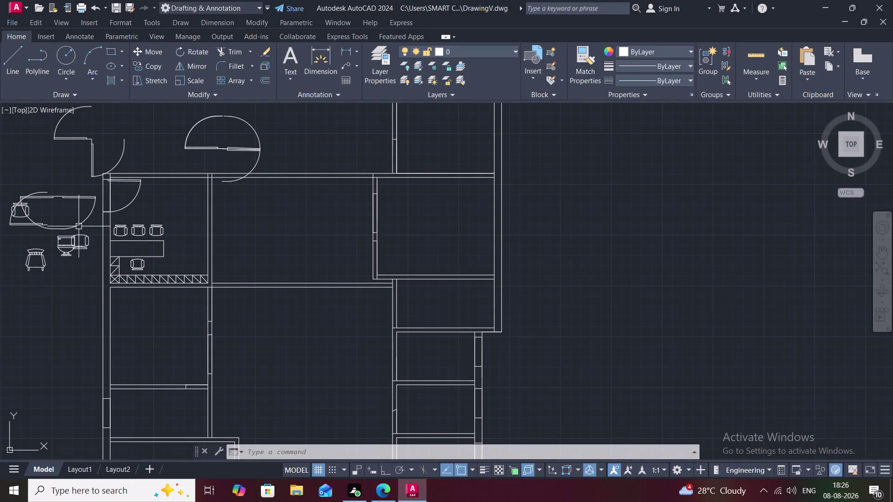
Copy the door swing to the opening below the counter and to a spot left of the plan.
text(CO)
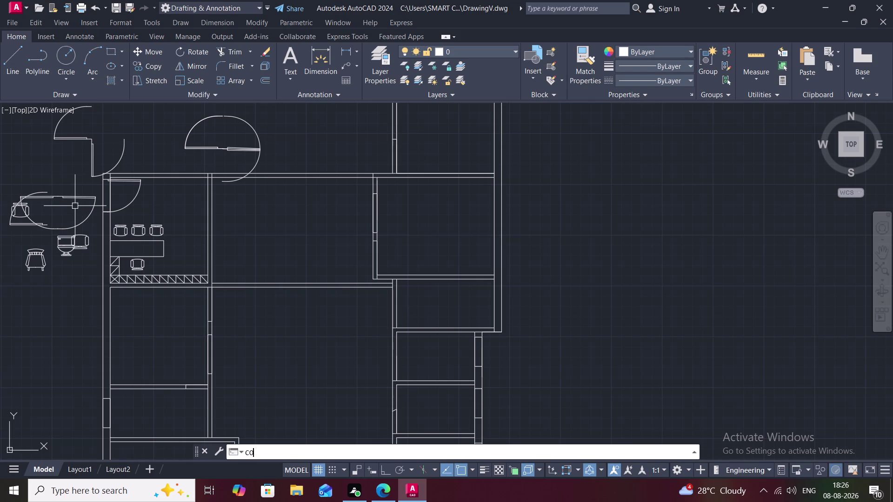
key(space)
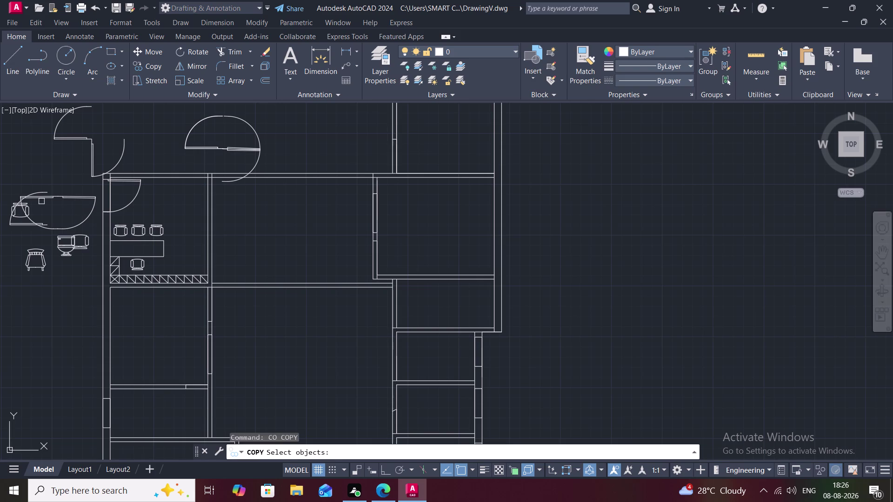
click(47, 198)
right_click(47, 198)
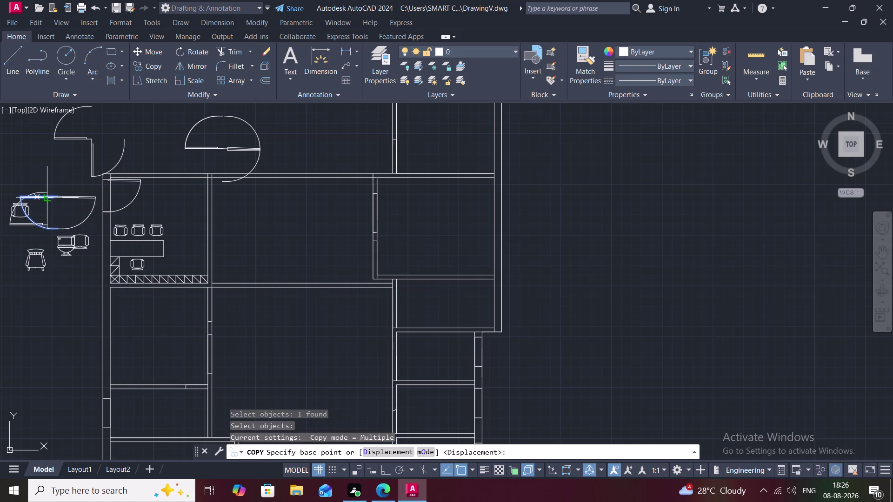
scroll(up, 3)
scroll(up, 3)
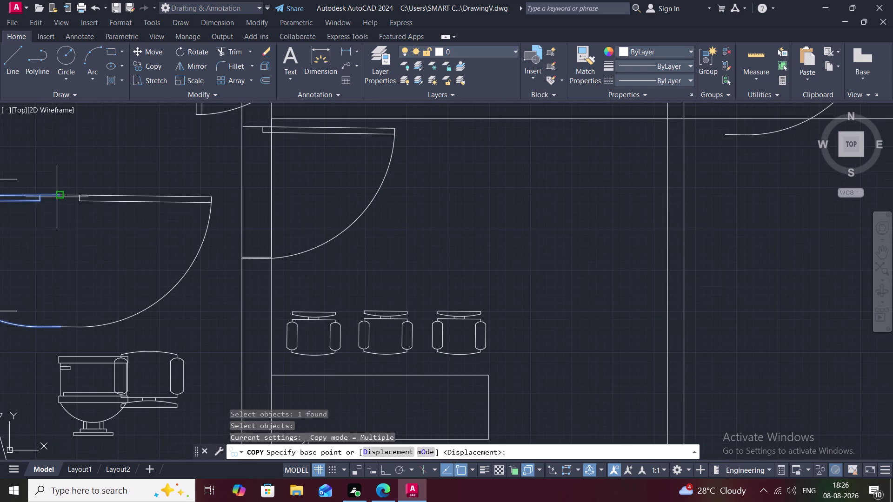
click(57, 196)
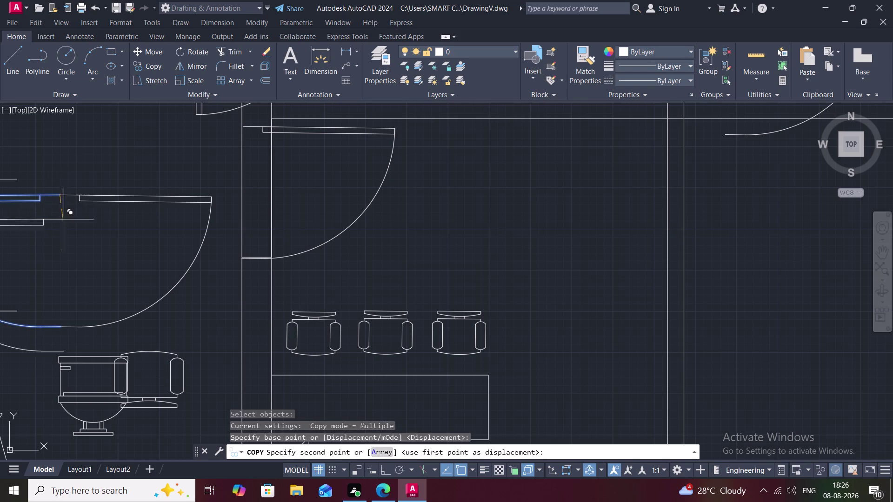
scroll(down, 3)
middle_drag(376, 342, 368, 342)
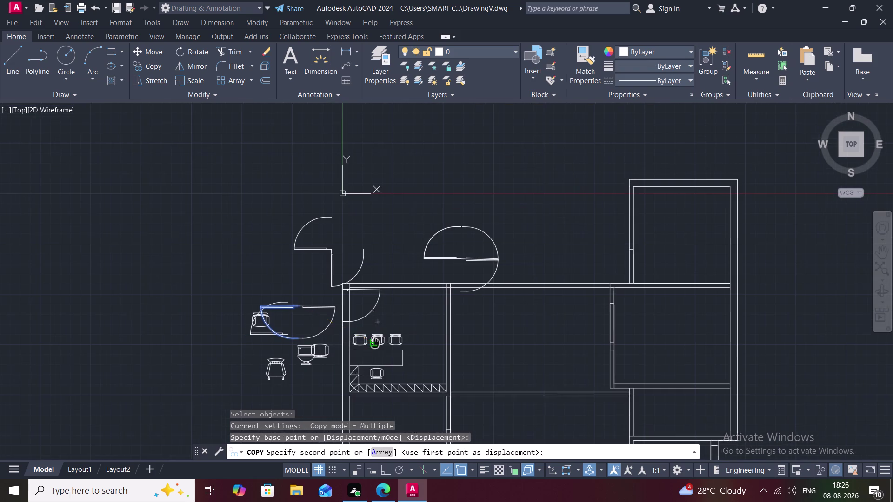
middle_drag(368, 342, 272, 230)
scroll(down, 3)
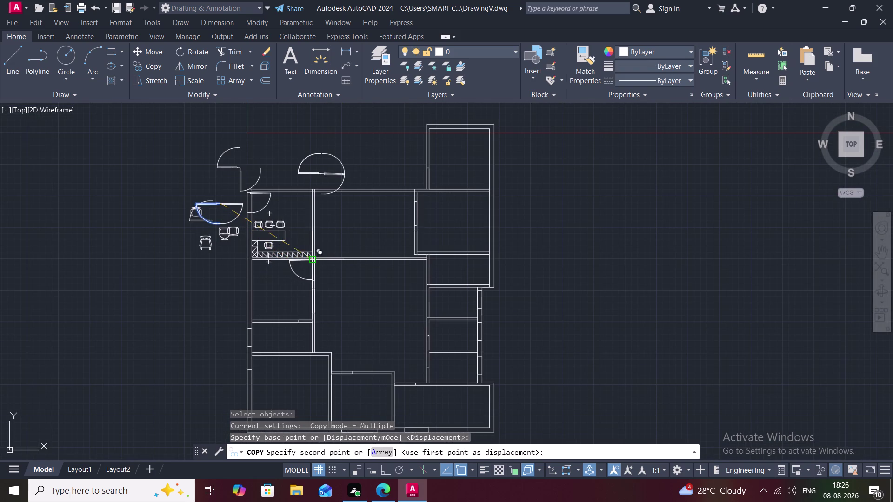
scroll(up, 3)
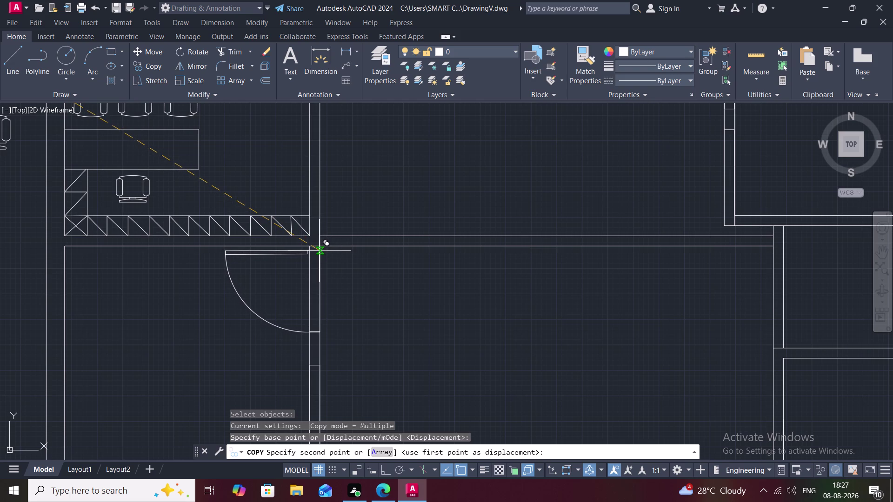
click(319, 251)
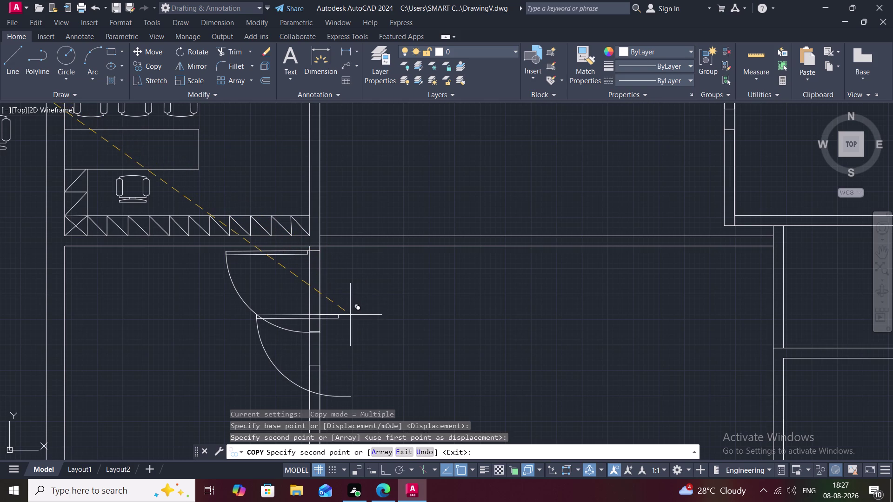
scroll(down, 3)
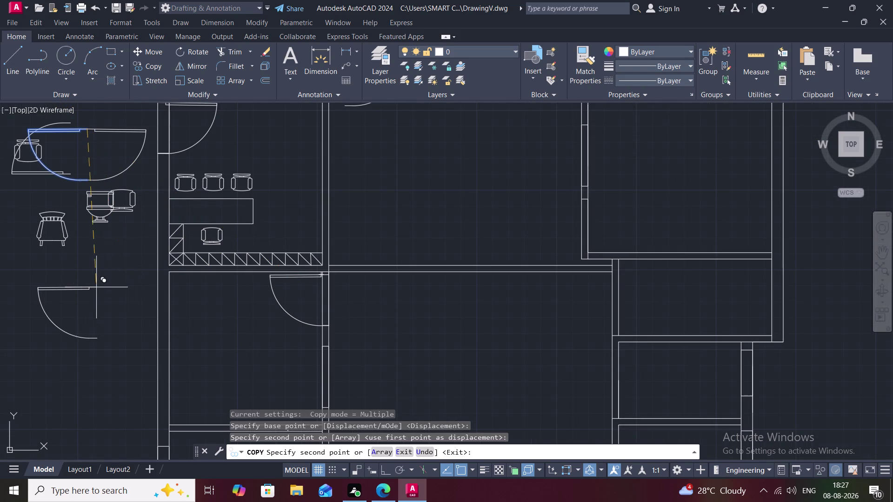
click(92, 288)
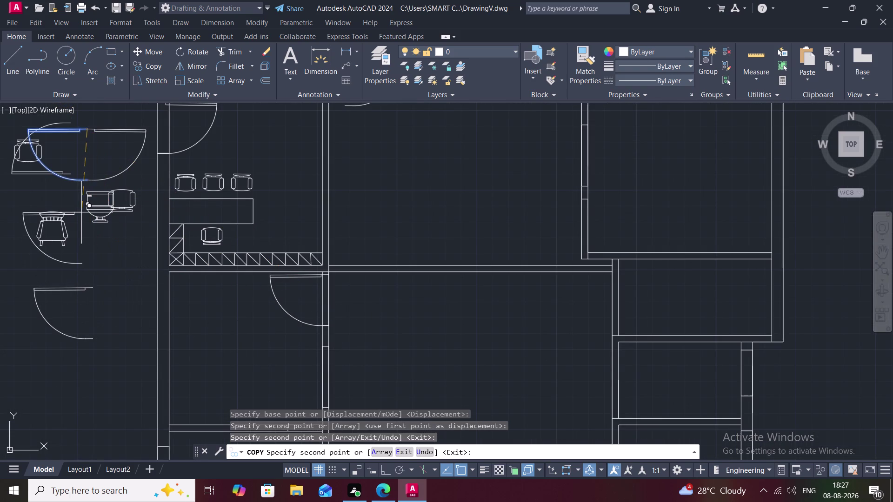
key(Escape)
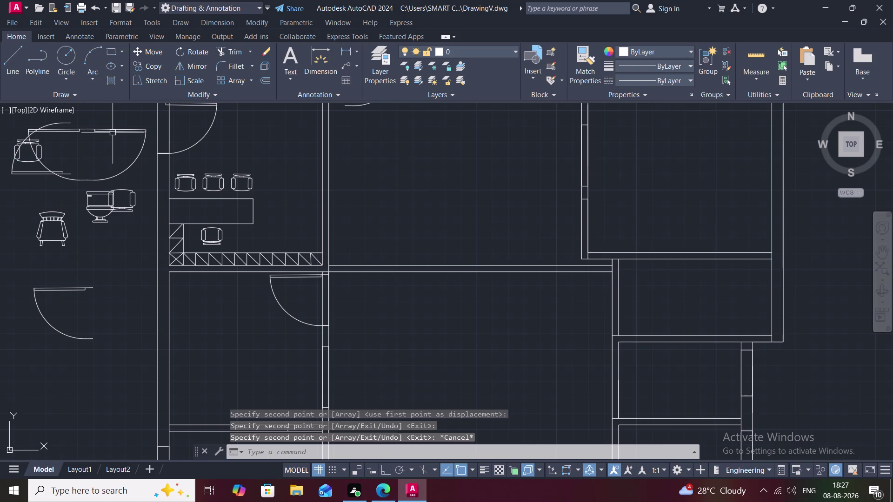
Copy the door swing again, from its corner, into the lower room's wall opening.
key(c)
key(o)
key(space)
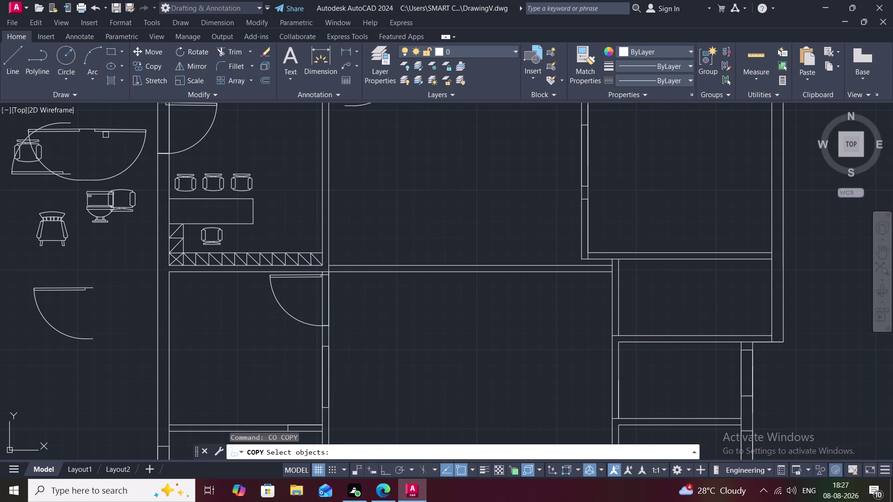
click(109, 134)
right_click(110, 134)
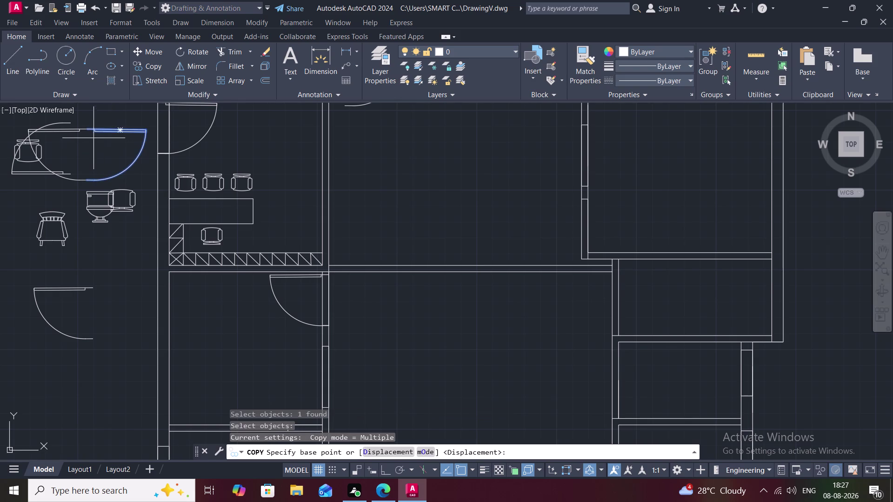
click(86, 127)
middle_drag(225, 304, 207, 281)
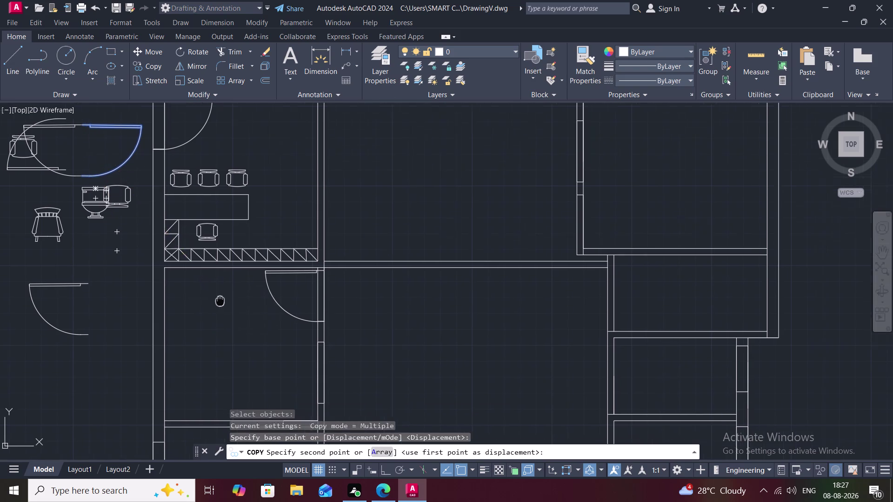
middle_drag(207, 281, 173, 147)
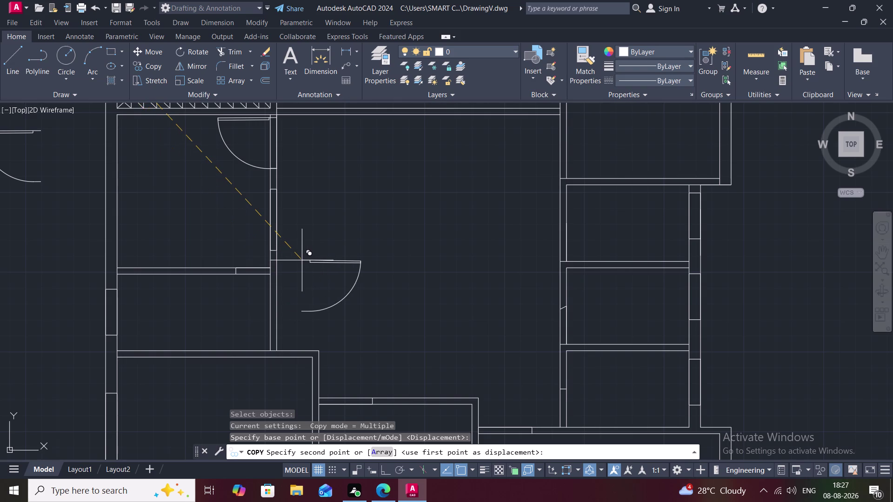
click(302, 260)
key(Escape)
key(r)
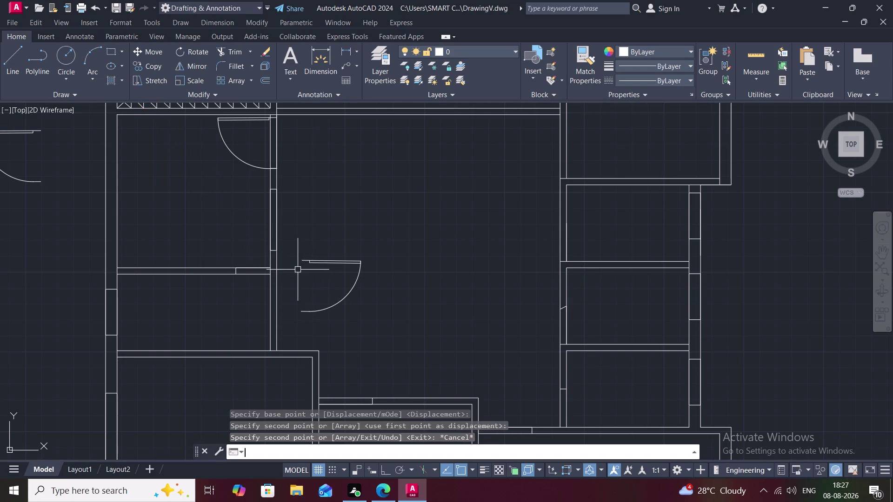
text(O)
key(space)
Rotate the newly placed door swing 90° about its corner.
click(308, 261)
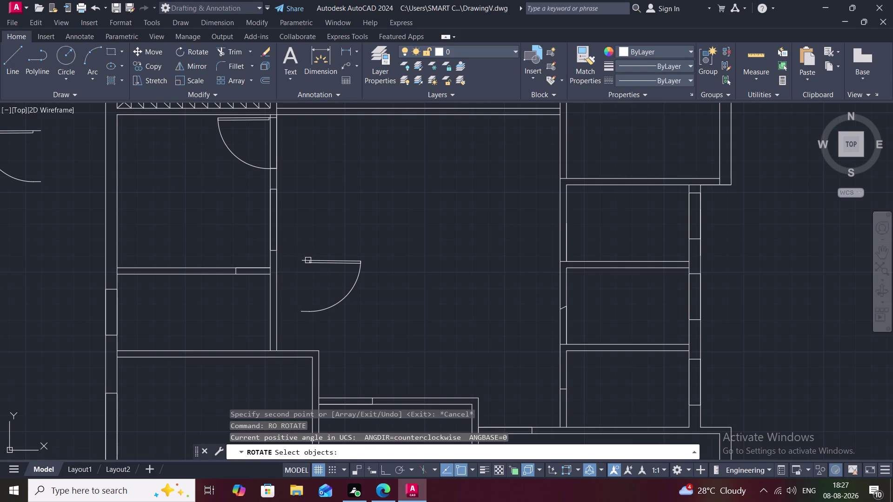
right_click(308, 261)
click(300, 258)
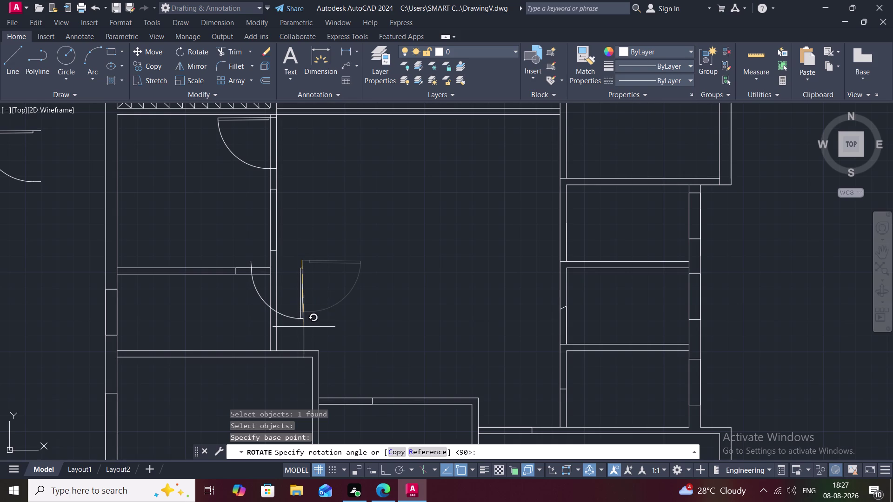
click(306, 359)
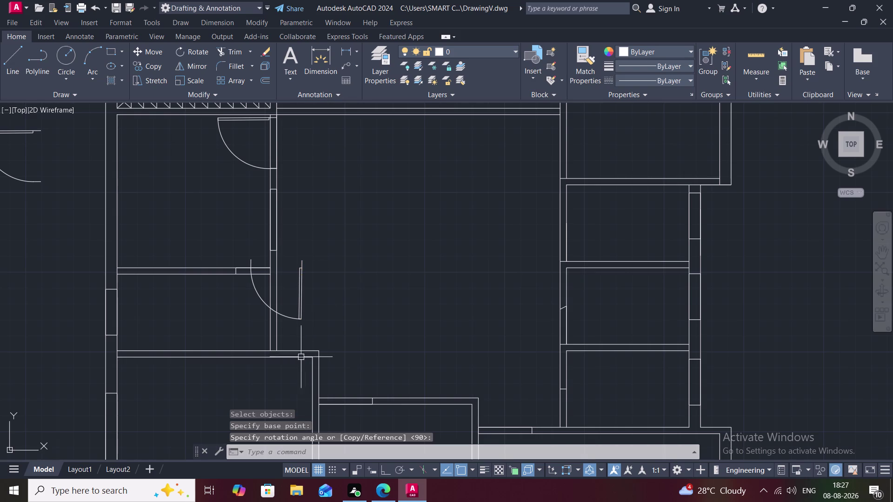
Copy the rotated door to the wall's other side and delete the original rotated door.
text(C)
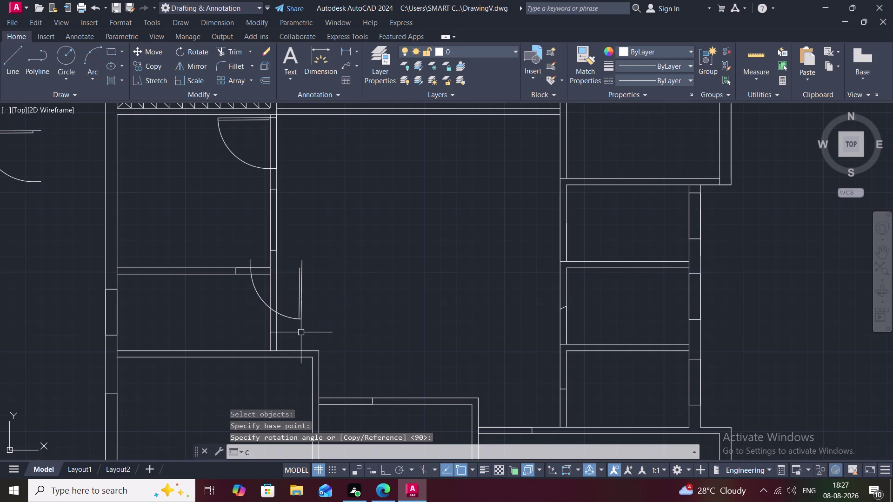
text(O)
key(space)
click(301, 316)
right_click(301, 317)
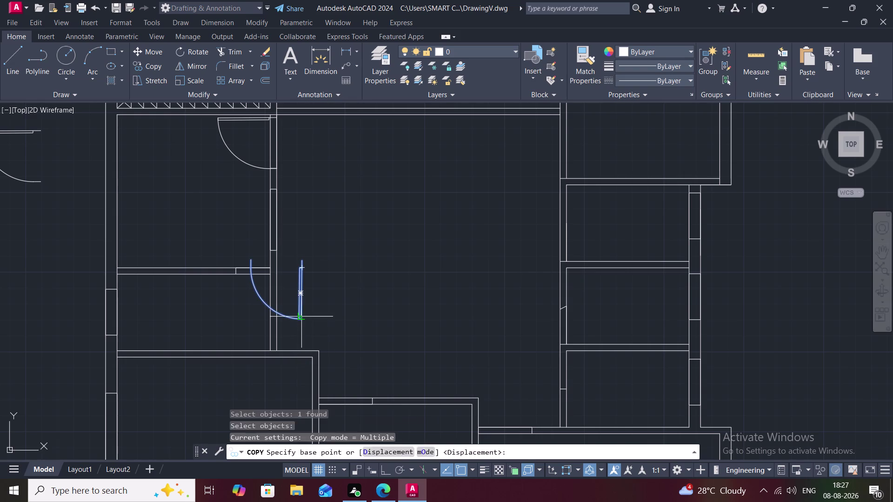
click(301, 317)
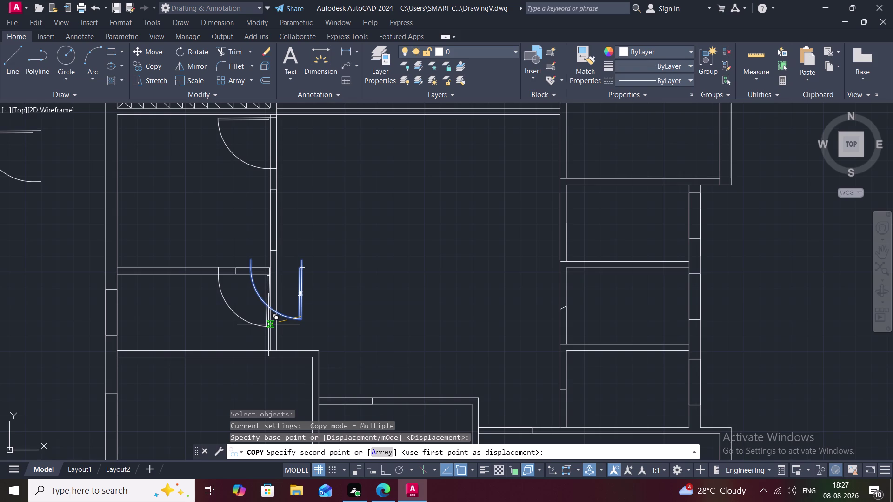
scroll(up, 3)
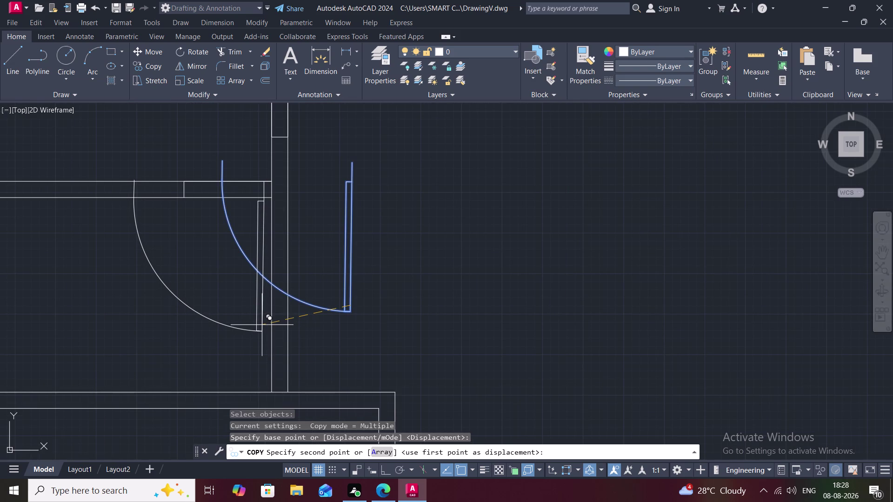
click(262, 325)
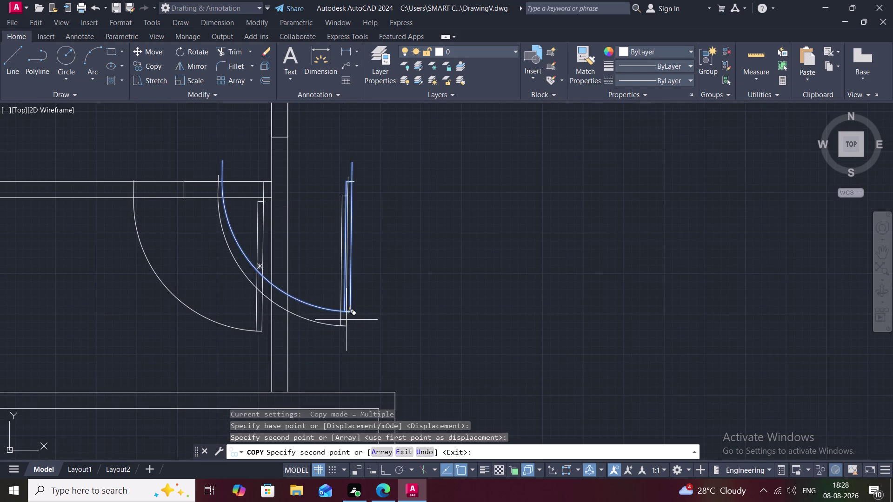
key(Escape)
click(346, 314)
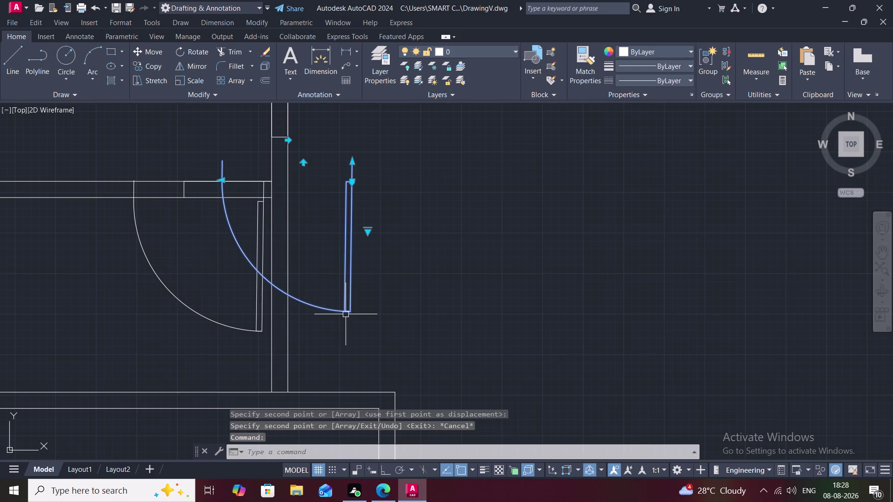
key(Delete)
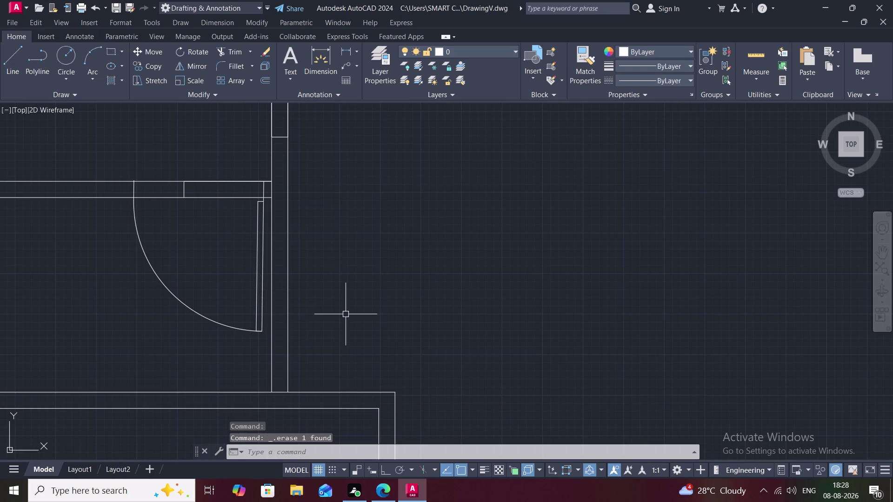
Scale the placed door swing down from its base point to fit the narrower doorway.
text(SC)
key(space)
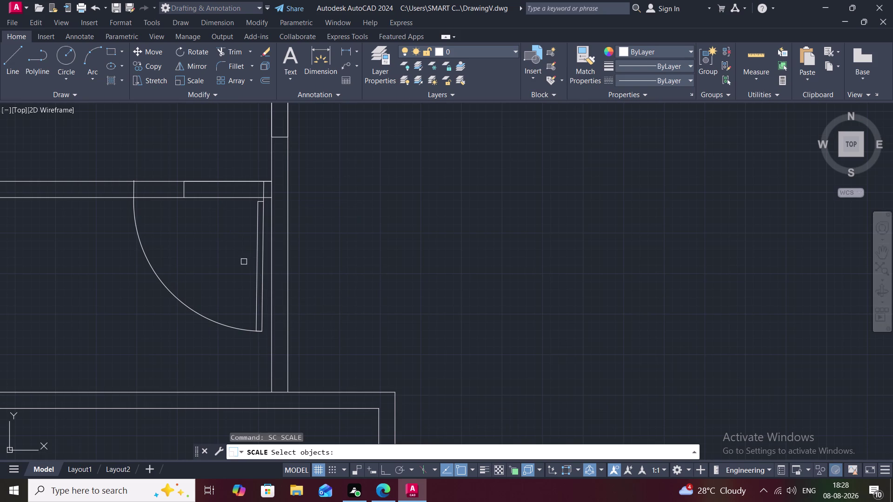
click(261, 263)
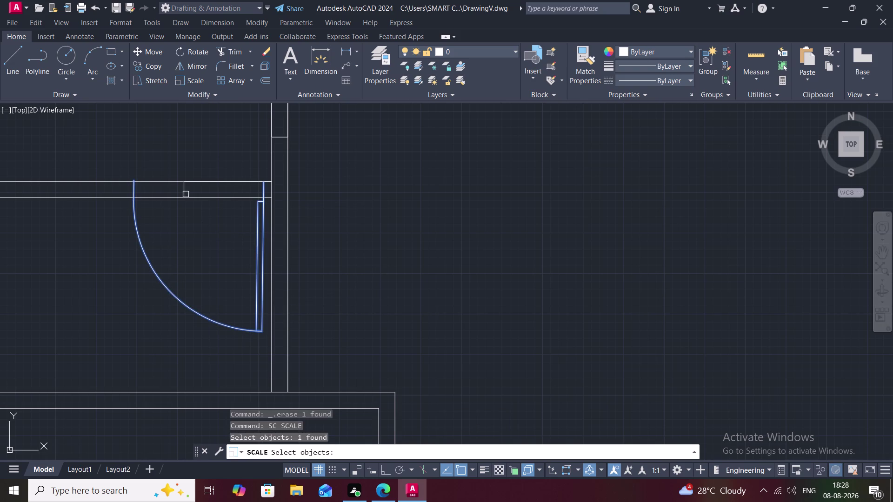
right_click(252, 183)
click(264, 183)
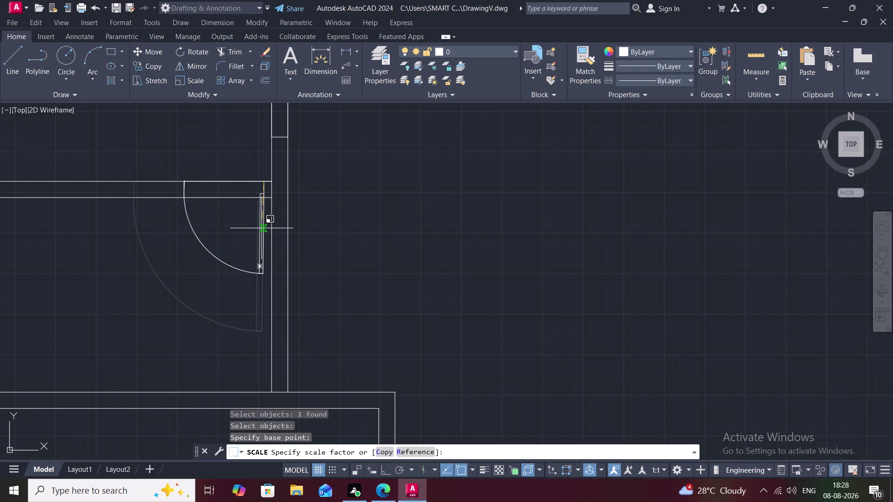
click(261, 229)
scroll(down, 3)
scroll(down, 3)
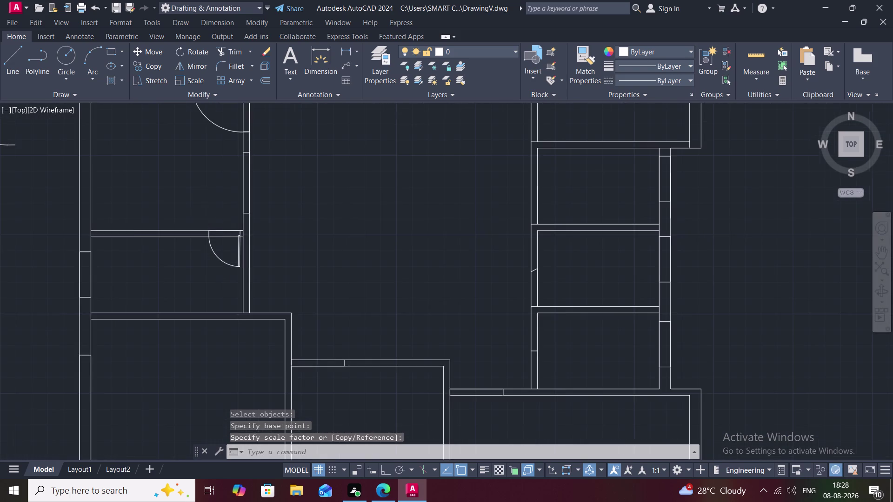
scroll(down, 3)
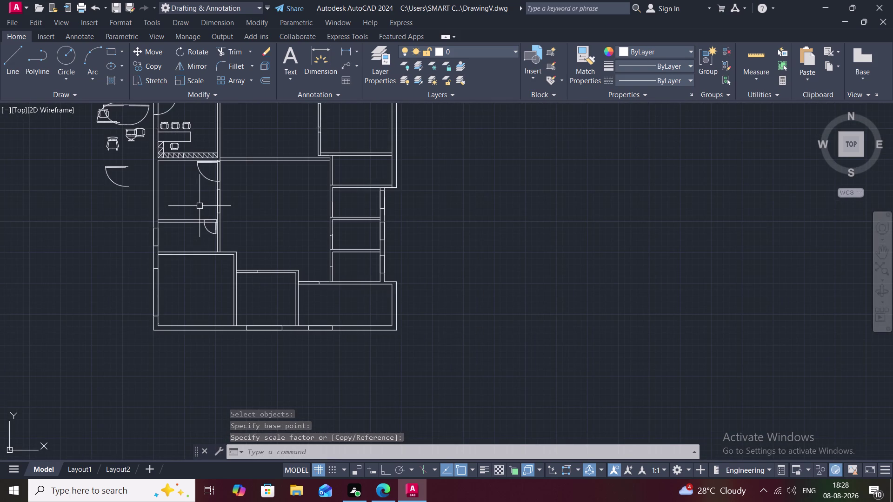
Copy the door symbol left of the plan, from its hinge, to the lower room's wall corner.
middle_drag(195, 203, 203, 208)
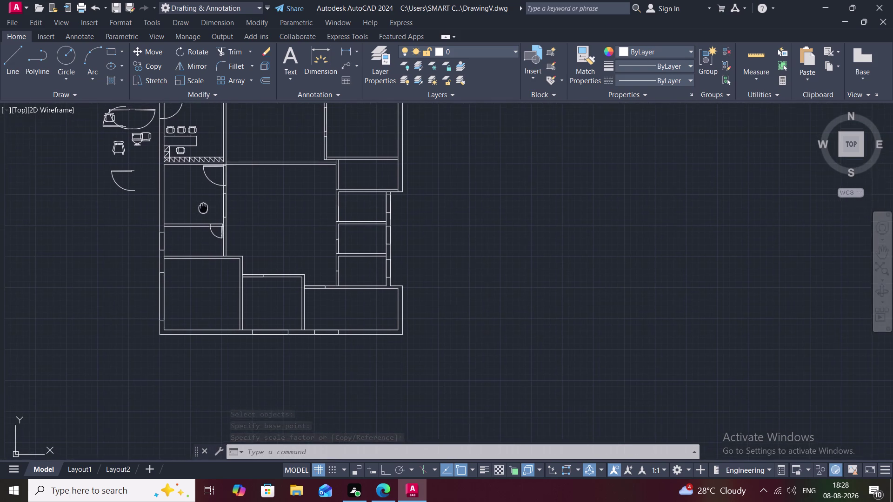
middle_drag(204, 208, 216, 229)
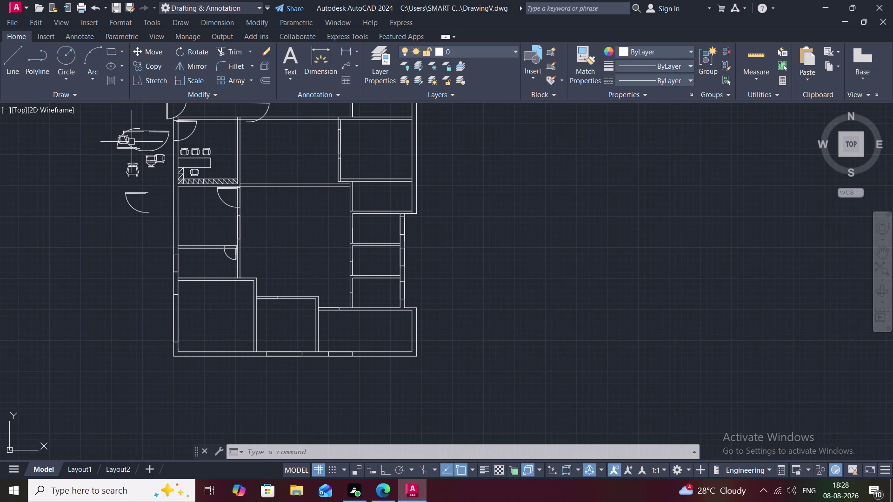
text(CO)
key(space)
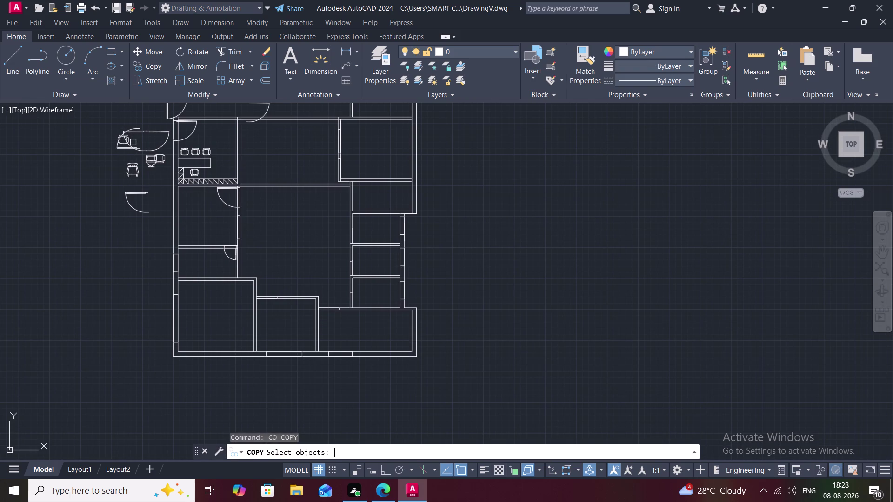
click(141, 130)
right_click(141, 130)
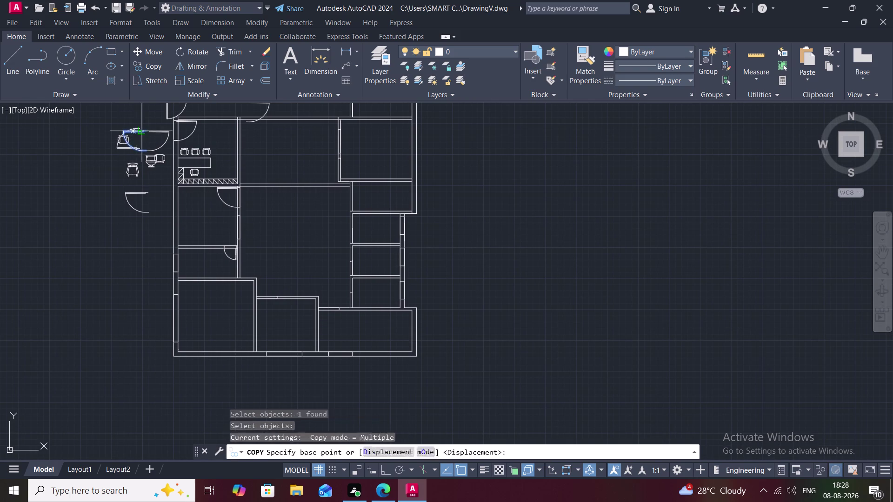
click(141, 129)
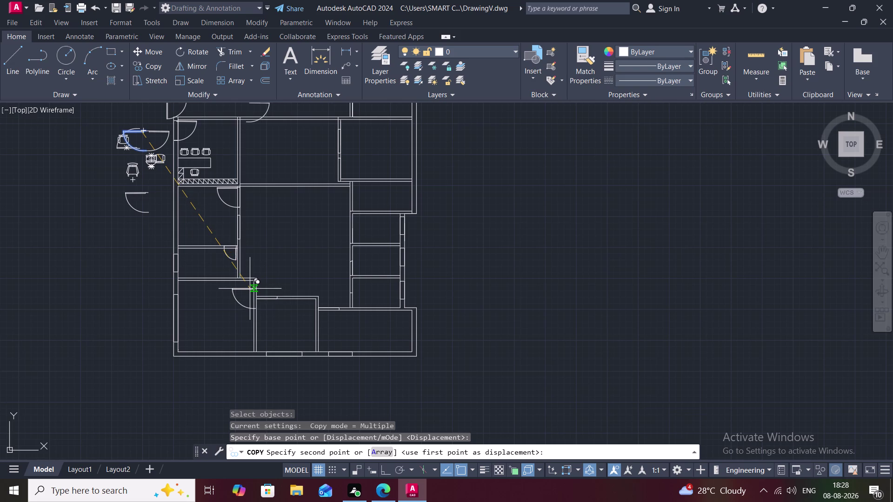
scroll(up, 3)
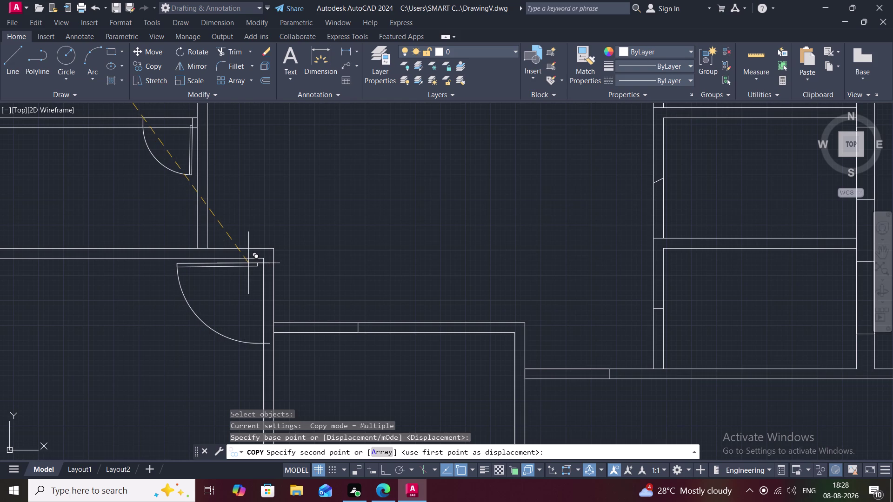
scroll(up, 3)
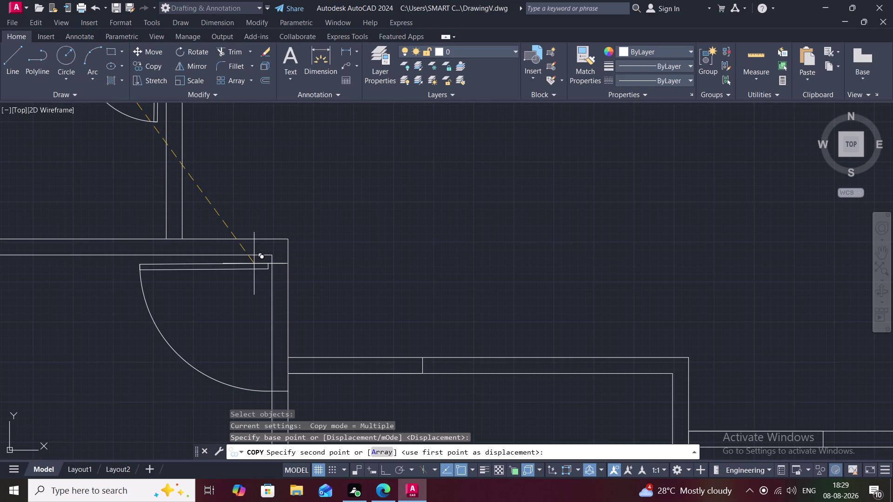
click(254, 264)
key(Escape)
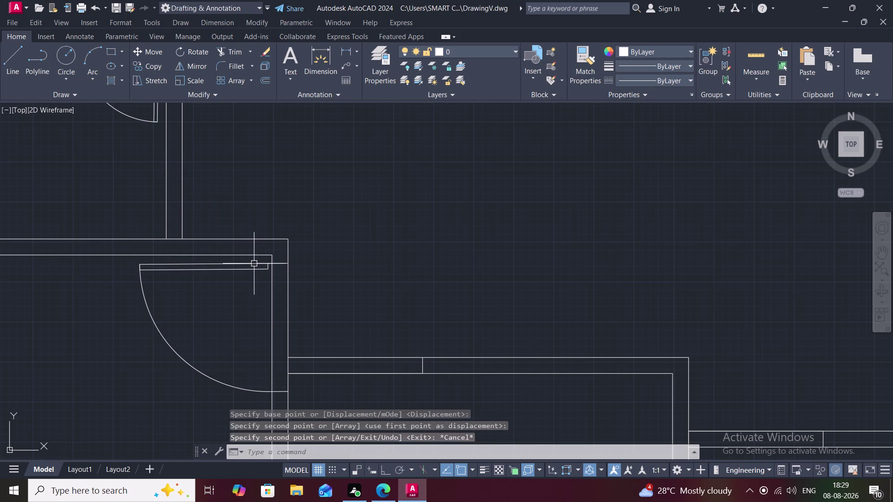
Scale the oversized copied door down from its hinge corner to fit the opening.
text(SC)
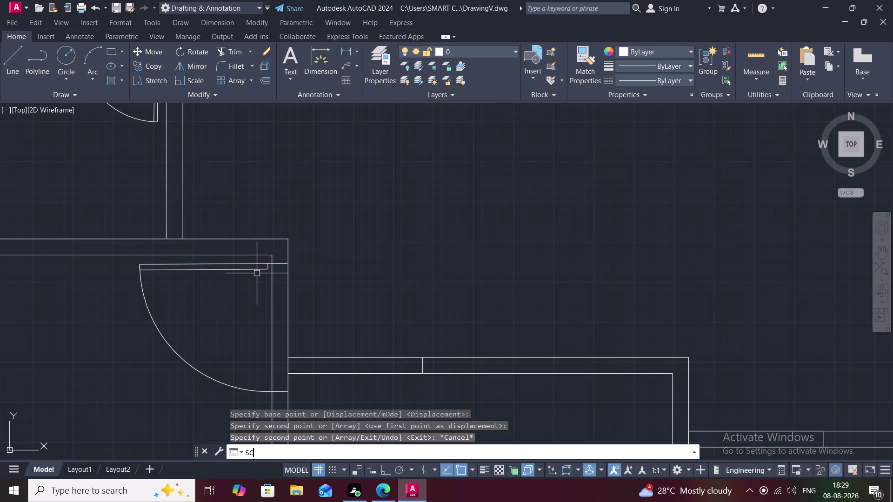
key(space)
click(257, 262)
right_click(257, 263)
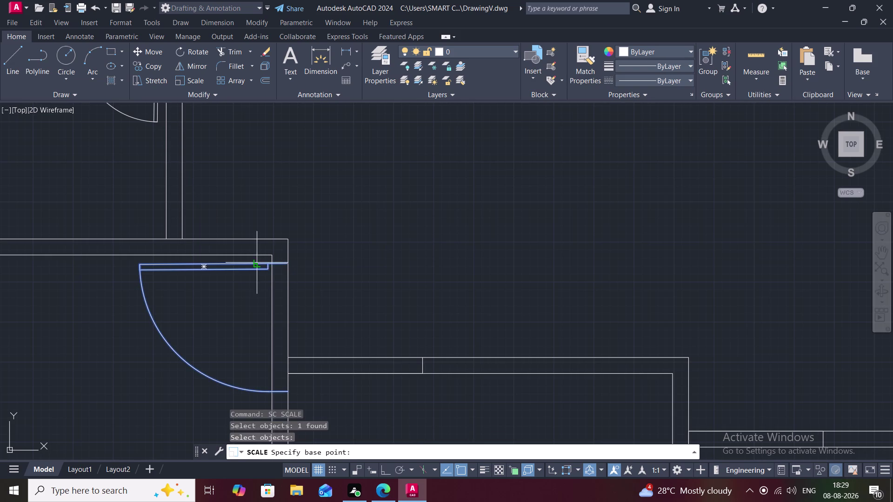
click(286, 260)
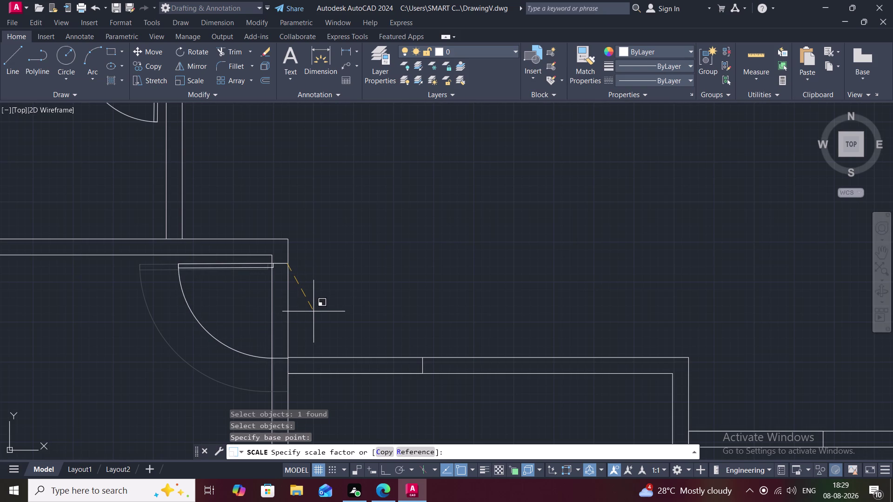
scroll(up, 3)
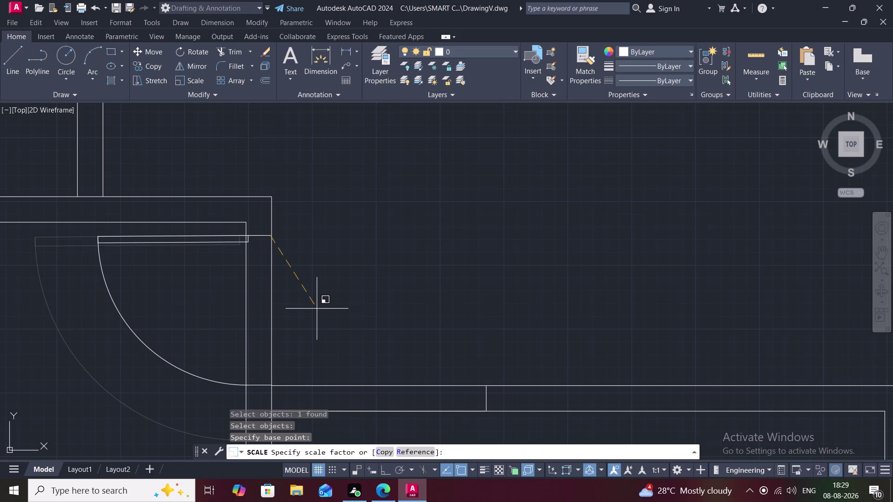
click(317, 309)
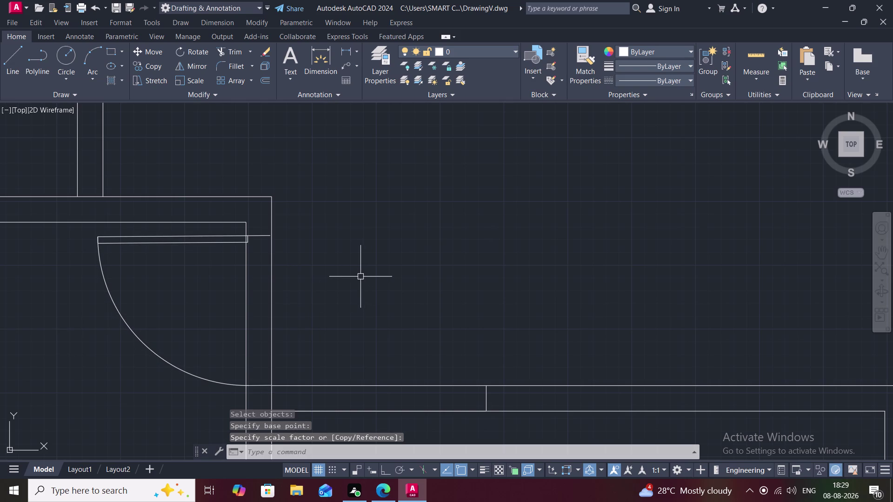
scroll(down, 3)
scroll(down, 3)
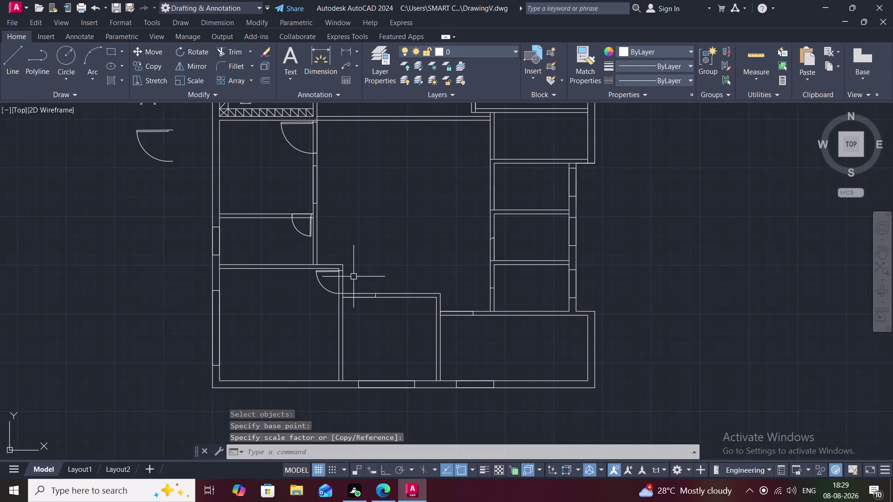
Pan and zoom to bring the furniture and door symbols into view.
middle_drag(354, 277, 326, 279)
scroll(down, 3)
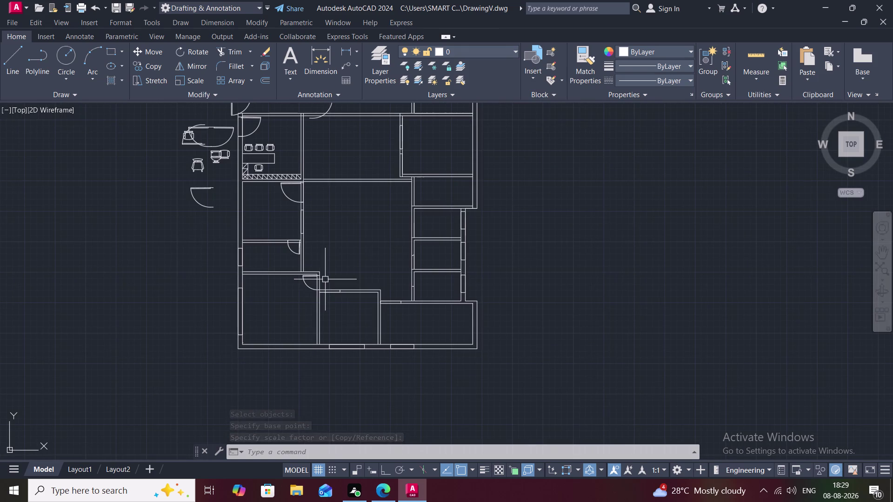
scroll(up, 3)
middle_drag(312, 243, 315, 252)
scroll(down, 3)
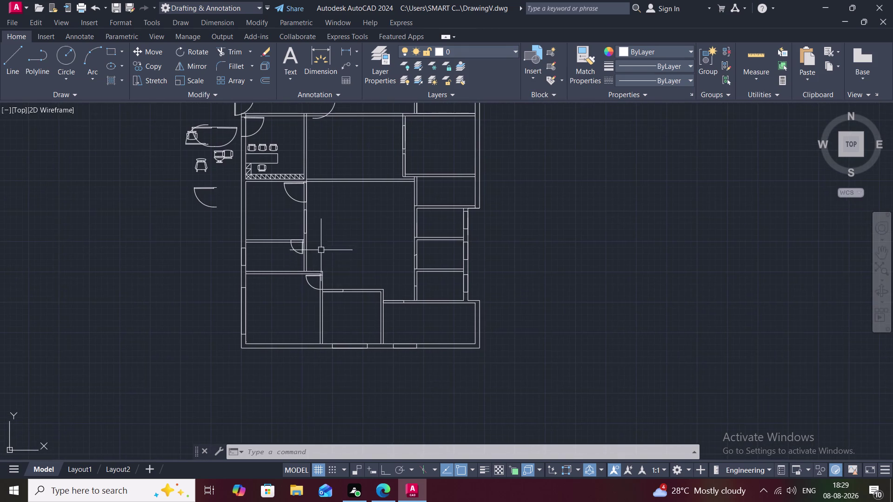
scroll(down, 3)
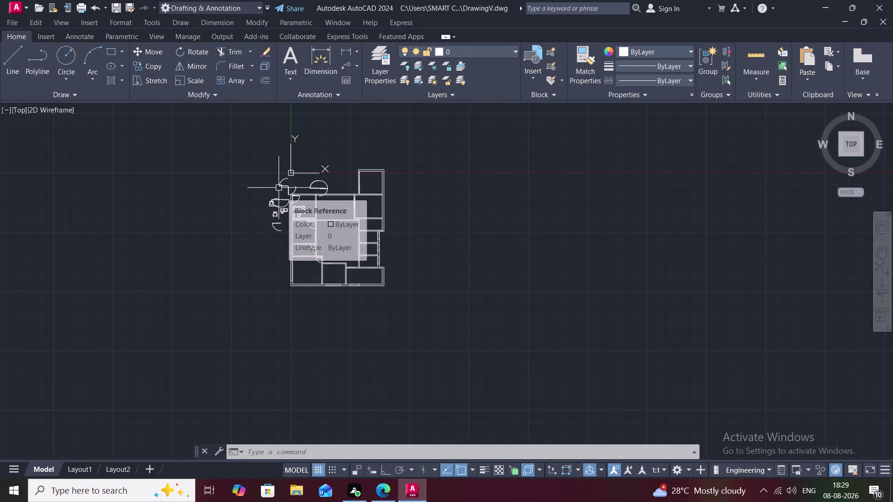
scroll(up, 3)
scroll(down, 3)
scroll(up, 3)
scroll(down, 3)
scroll(up, 3)
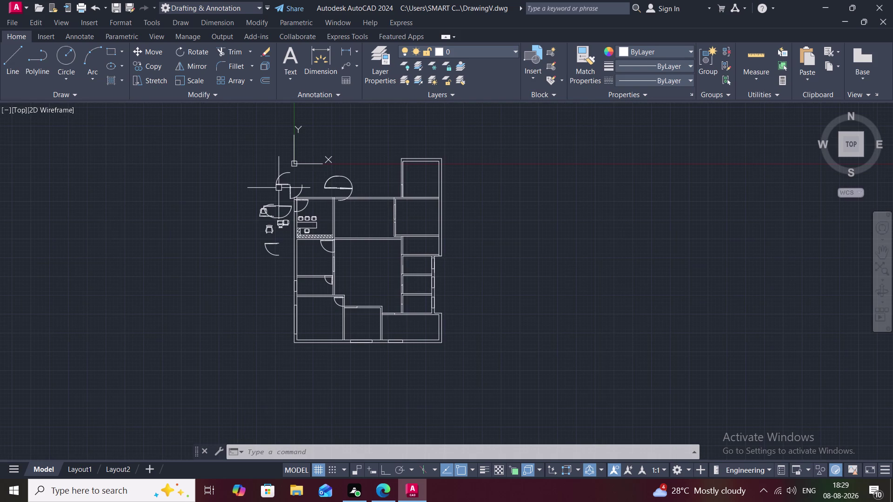
scroll(up, 3)
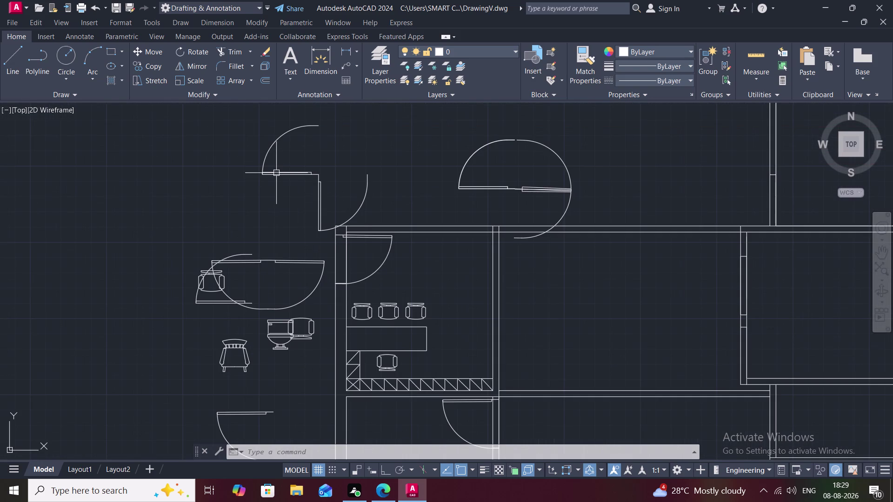
Rotate the upper-left door symbol 270° about its hinge so it stands upright.
text(R)
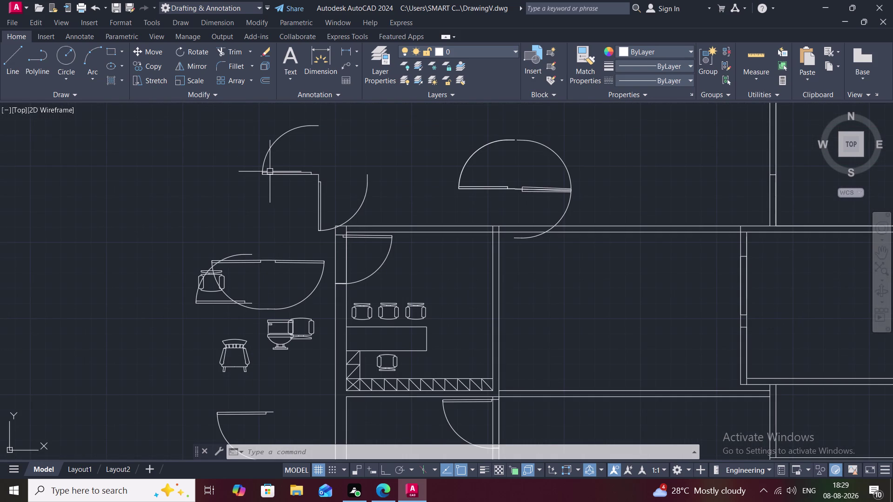
text(O)
key(space)
click(262, 167)
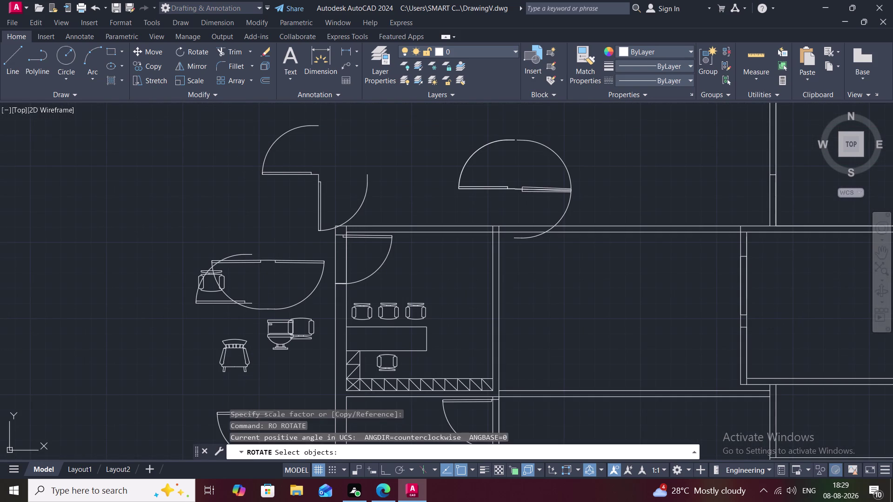
right_click(262, 167)
click(317, 177)
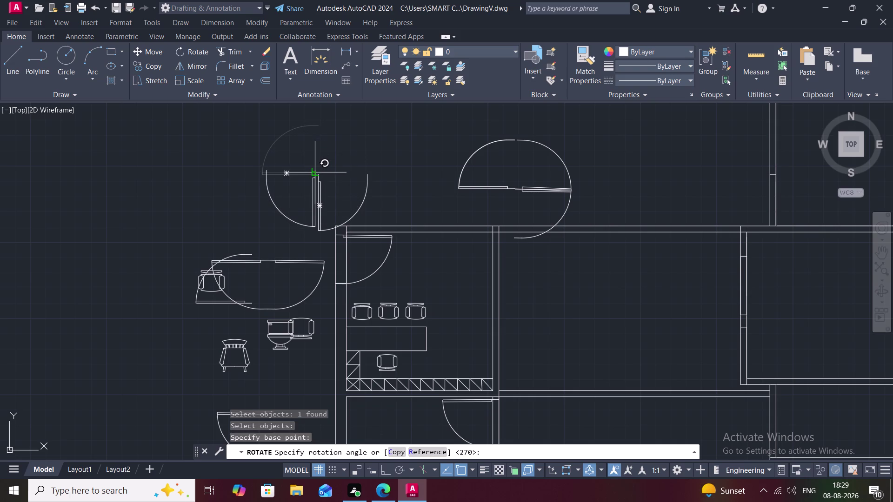
click(314, 169)
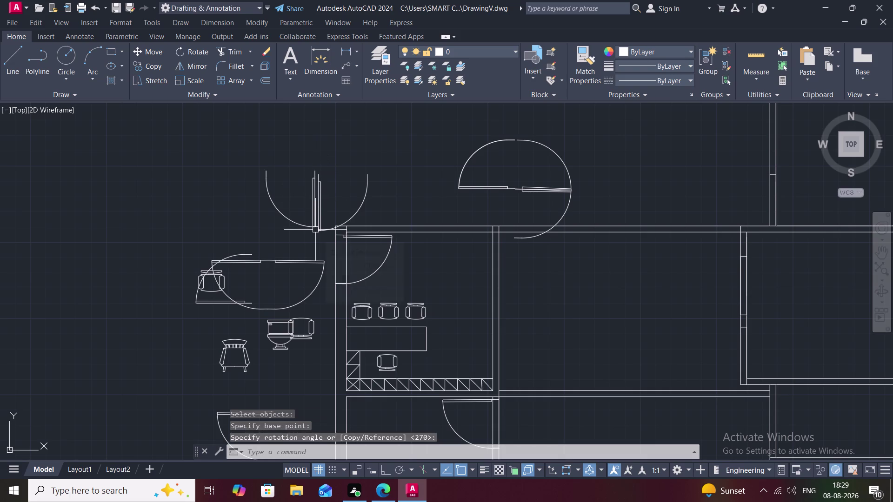
key(Escape)
Copy the rotated door, from its lower end, to the lower room's doorway.
text(CO)
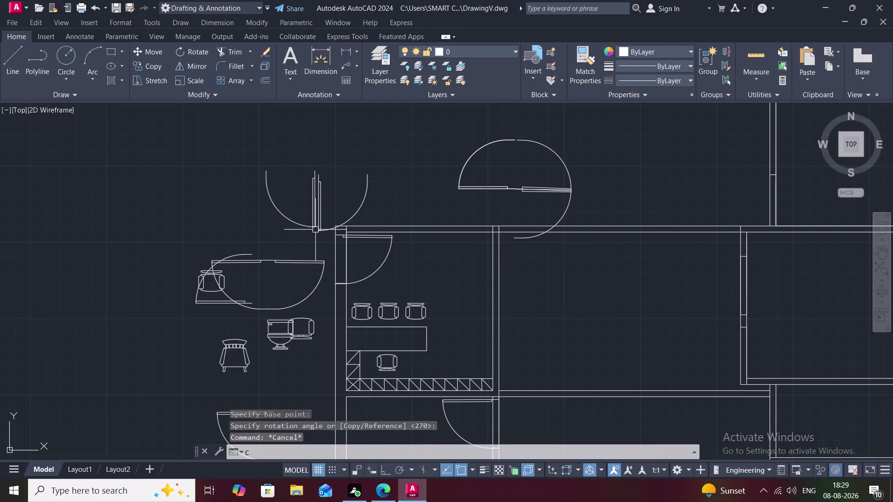
key(space)
click(312, 227)
right_click(312, 228)
click(313, 227)
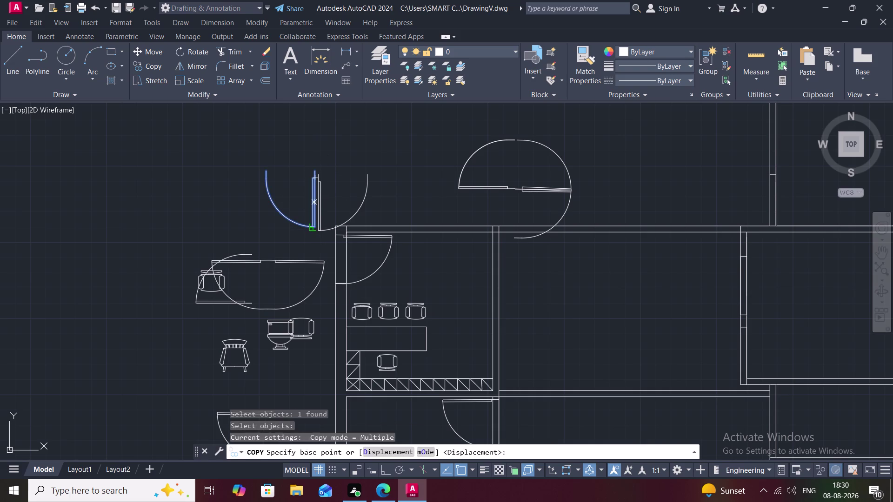
scroll(down, 3)
middle_drag(392, 339, 326, 156)
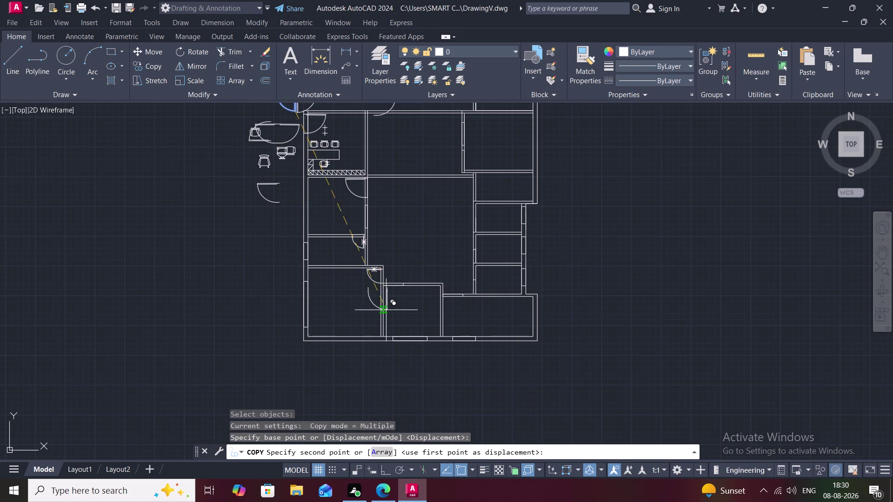
click(257, 315)
key(Escape)
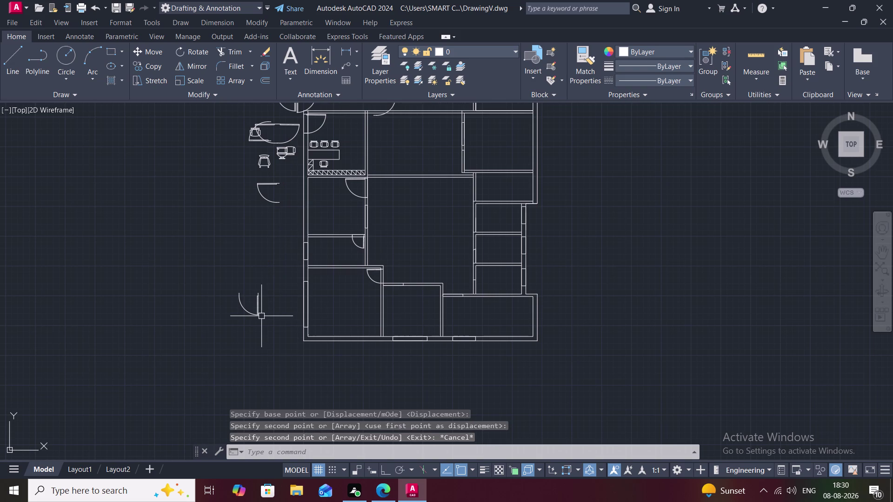
Mirror the upright door about a line through its hinge, keeping the original half.
key(m)
text(I)
key(space)
scroll(up, 3)
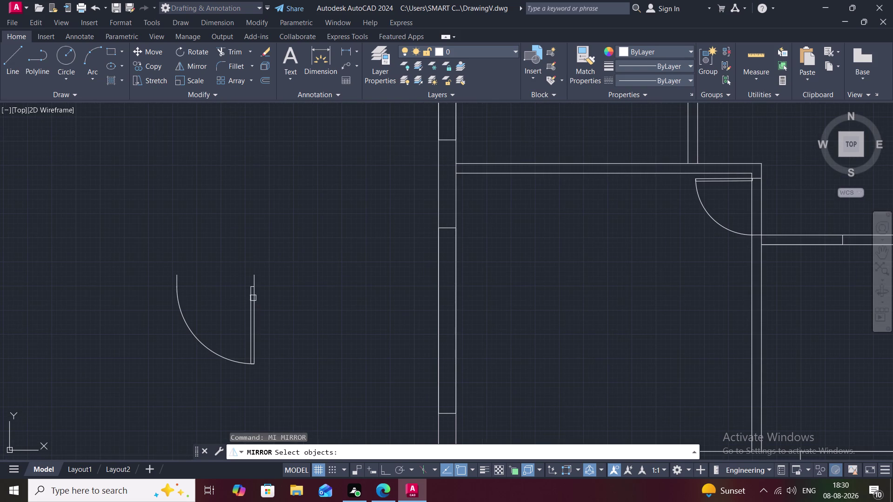
click(252, 297)
right_click(248, 283)
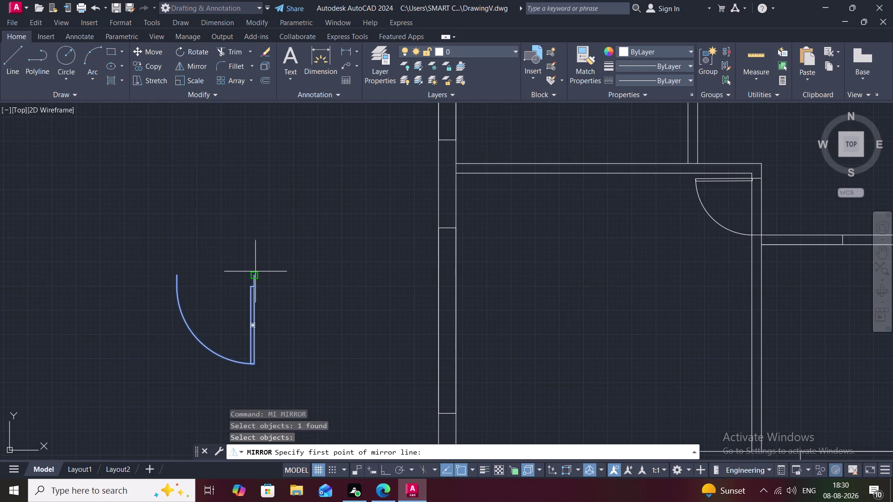
click(253, 273)
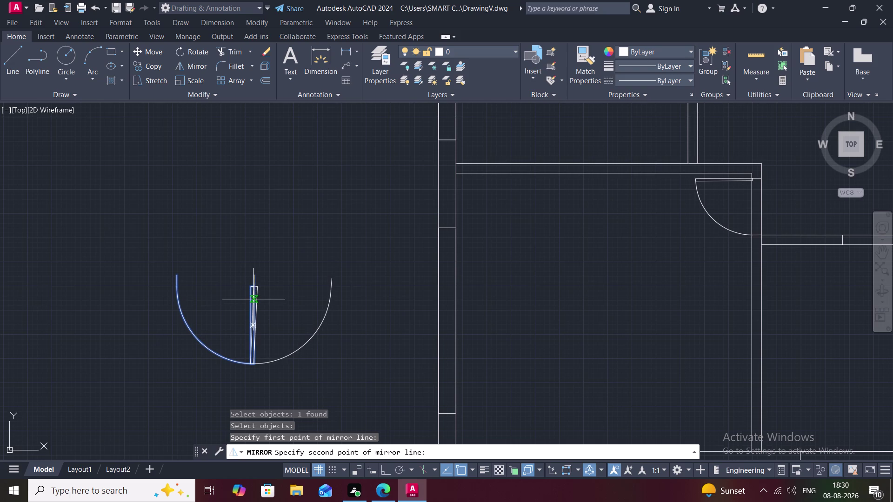
scroll(up, 3)
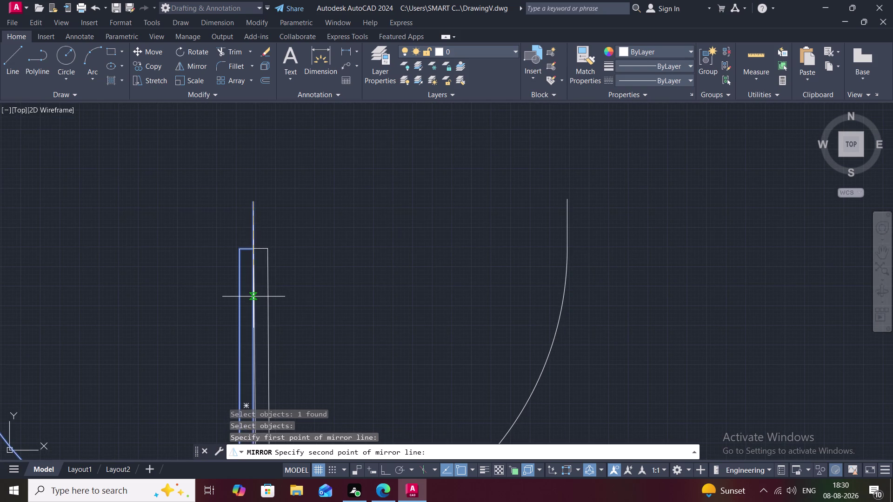
middle_drag(253, 297, 252, 206)
middle_drag(253, 201, 262, 105)
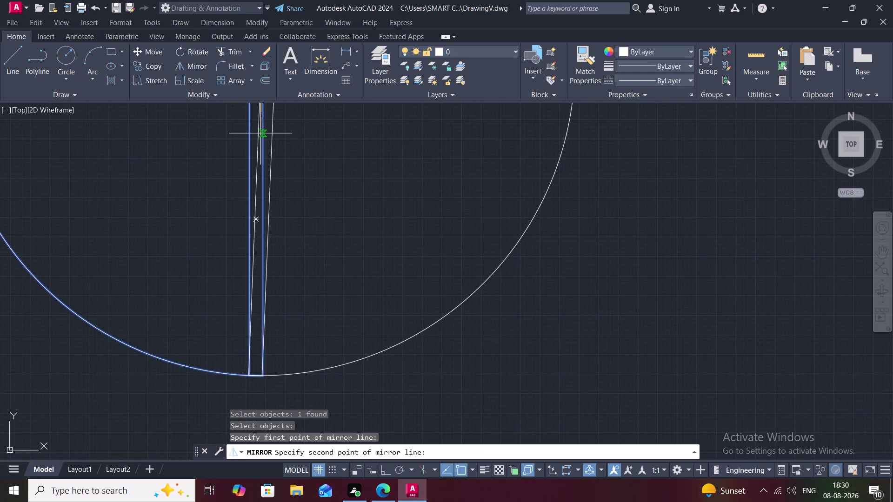
click(261, 134)
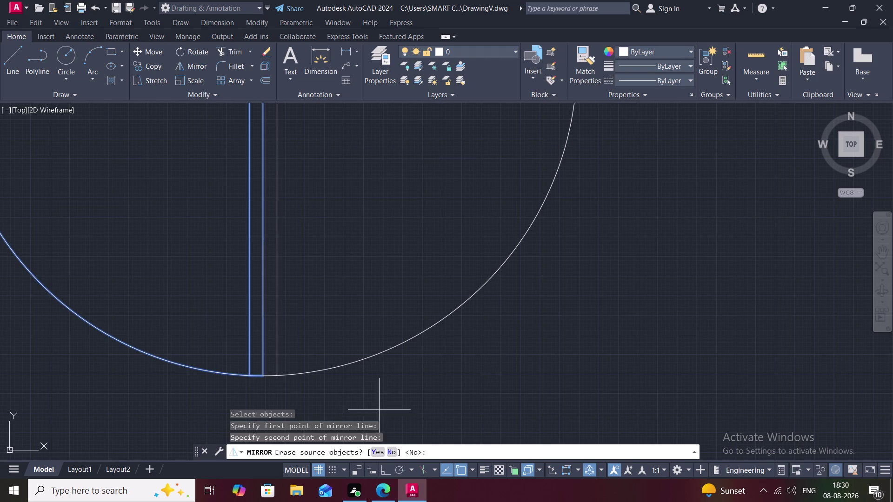
click(390, 452)
key(Escape)
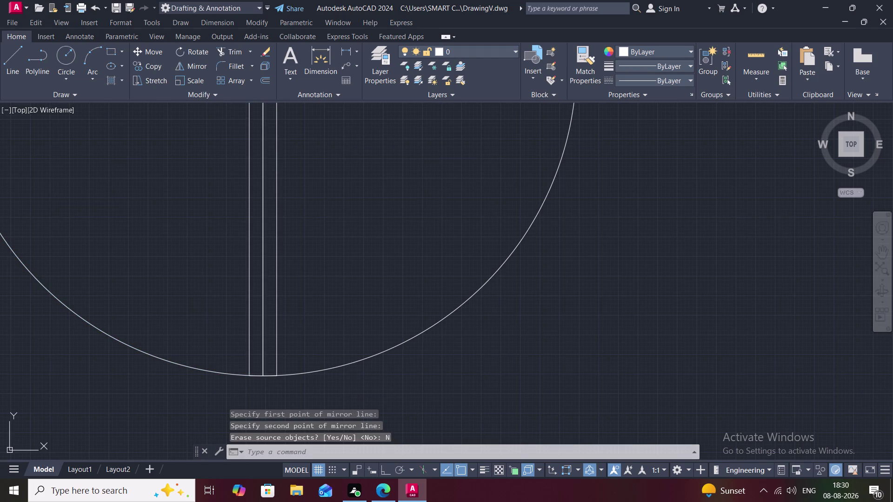
text(CO)
key(space)
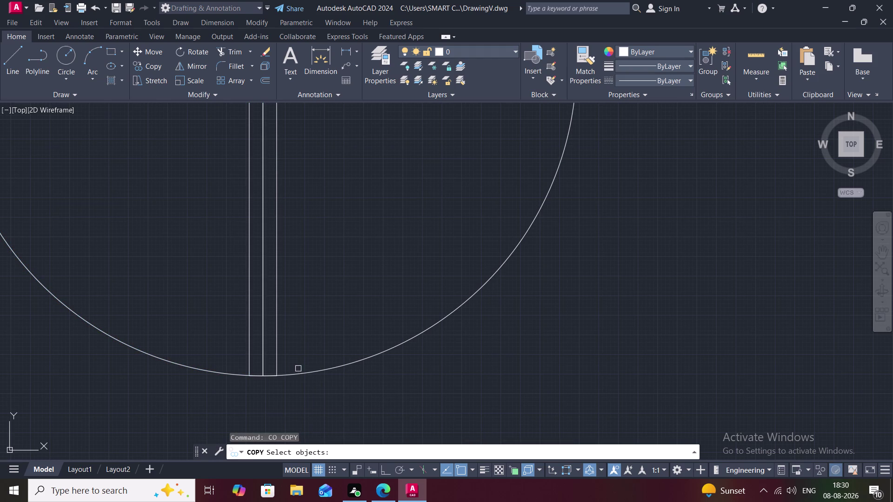
Copy the door swing from its corner to the nearby room's doorway corner.
click(297, 374)
right_click(297, 374)
click(297, 374)
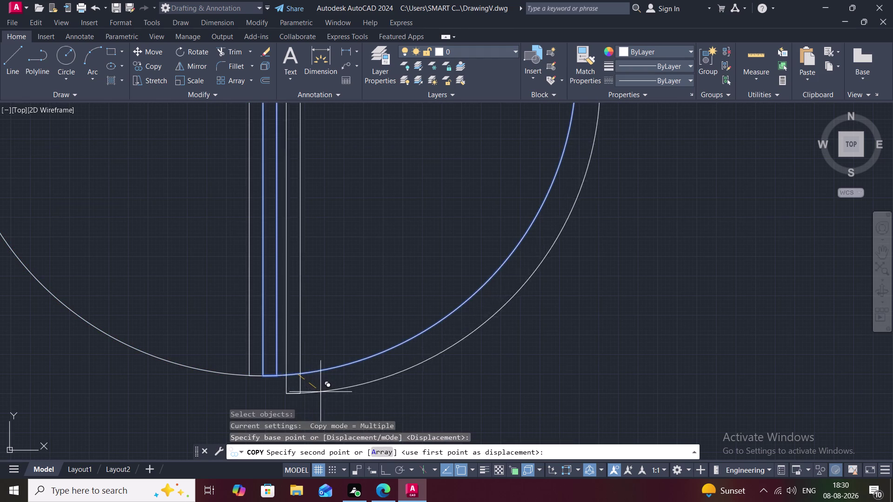
scroll(down, 3)
middle_drag(499, 419, 345, 149)
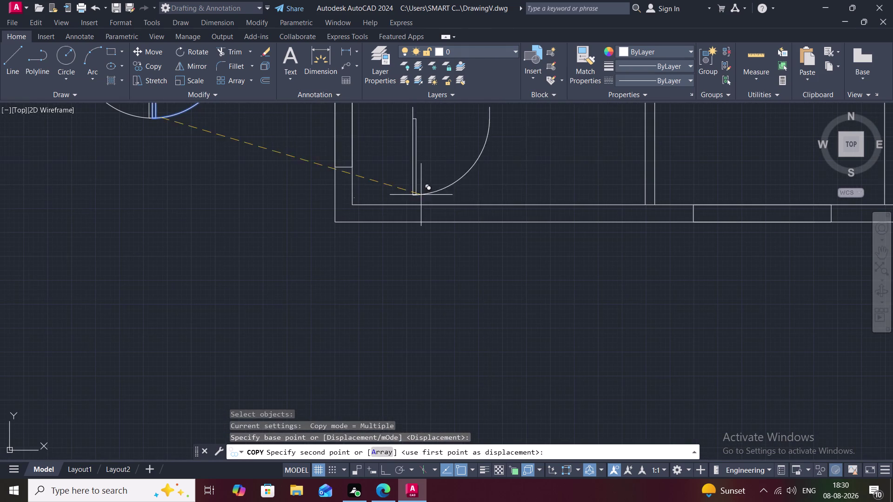
middle_drag(658, 189, 476, 456)
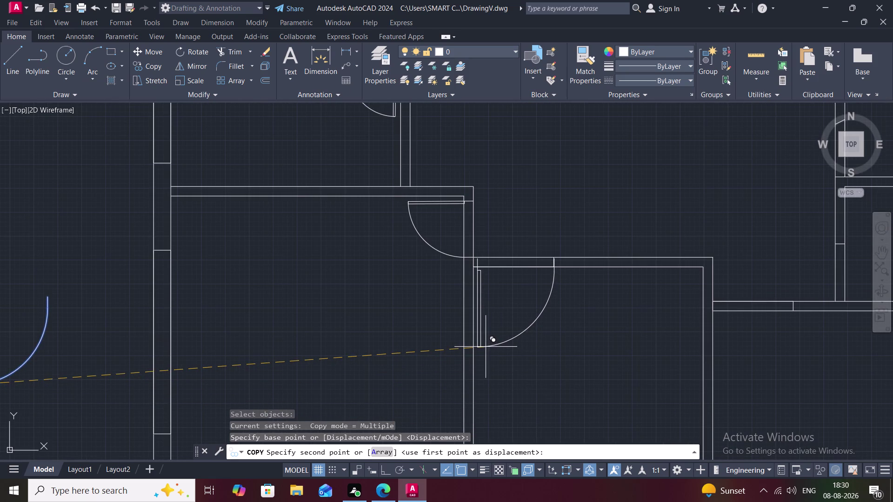
scroll(up, 3)
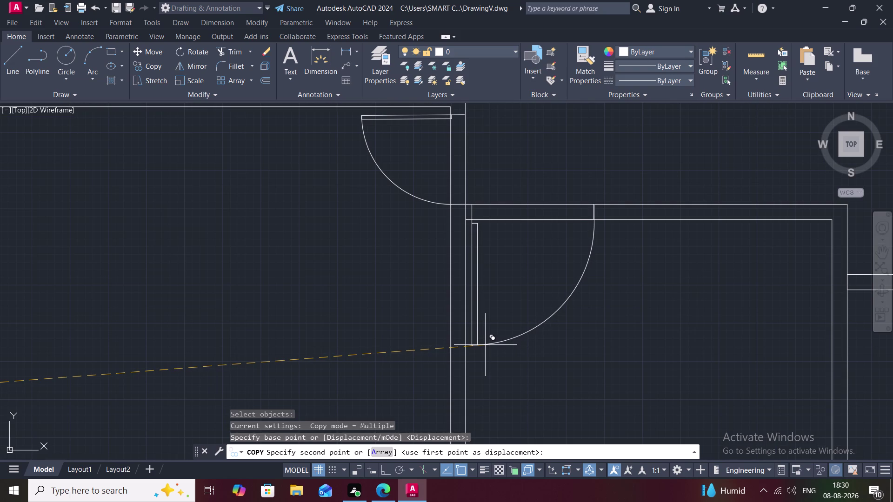
click(484, 346)
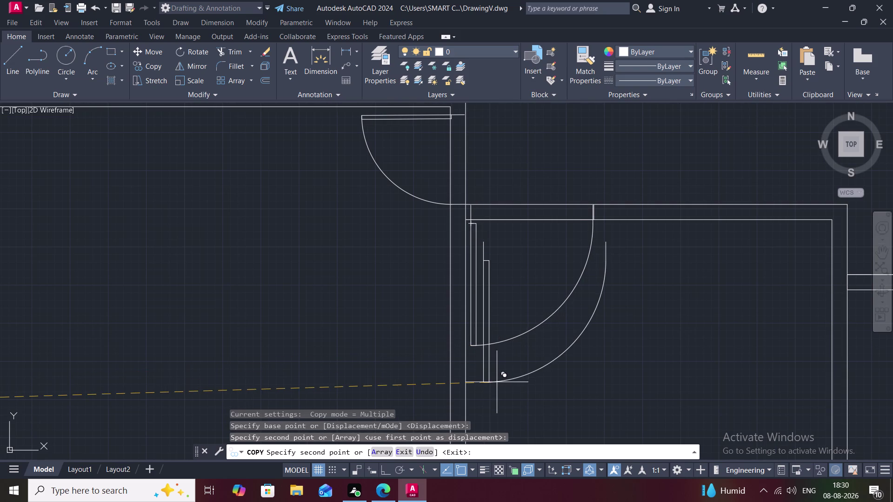
key(Escape)
Start scaling the new door's arc, cancel it, and pan back over the floor plan.
scroll(up, 3)
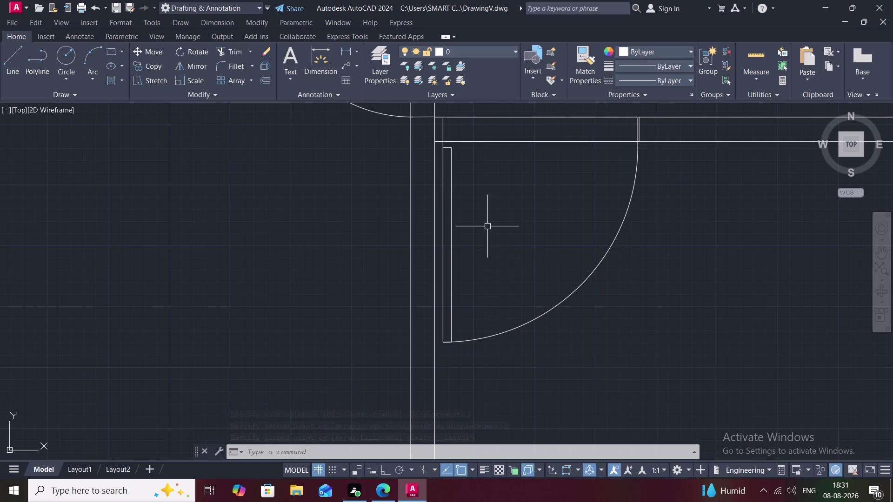
middle_drag(488, 226, 461, 342)
text(SC)
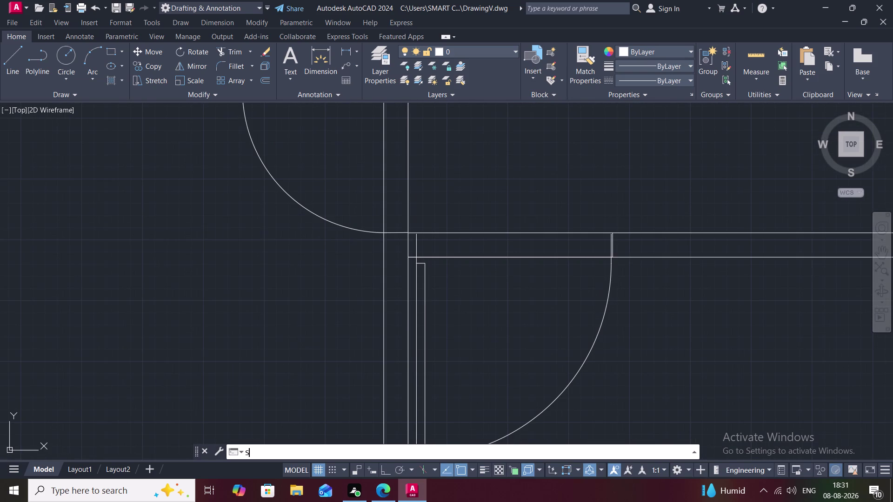
key(space)
click(418, 237)
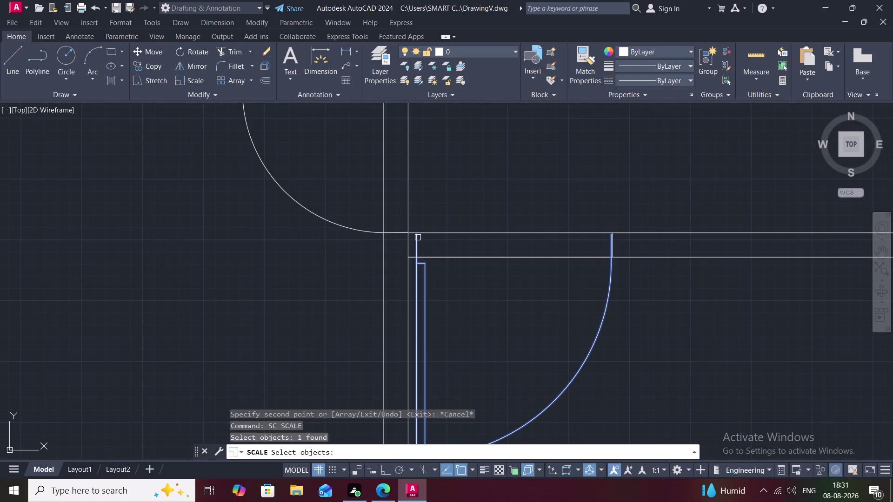
right_click(417, 238)
click(419, 236)
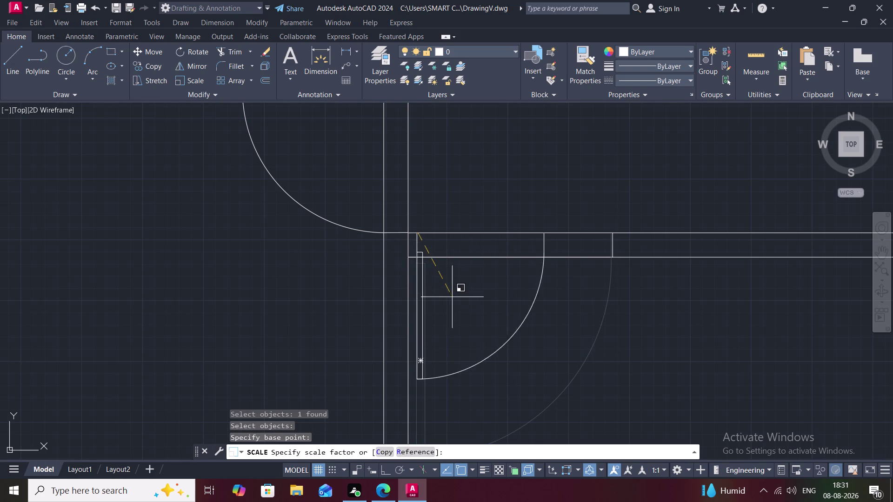
click(489, 320)
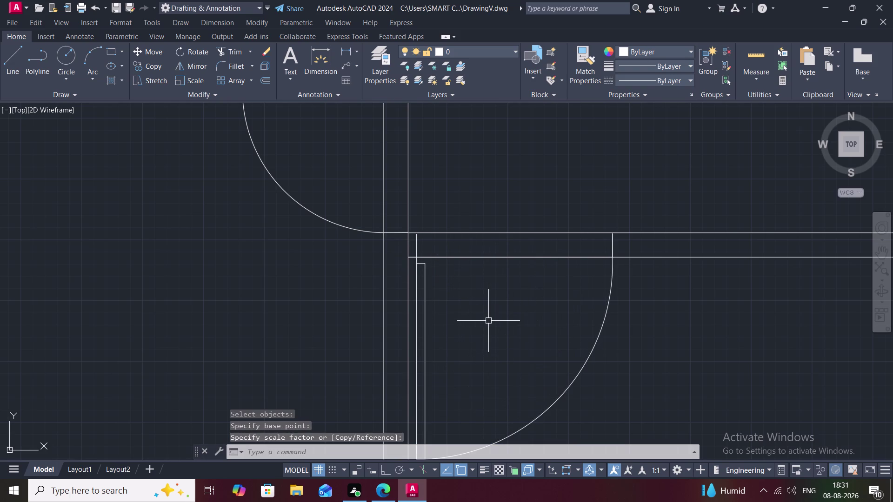
key(Escape)
scroll(down, 3)
scroll(down, 3)
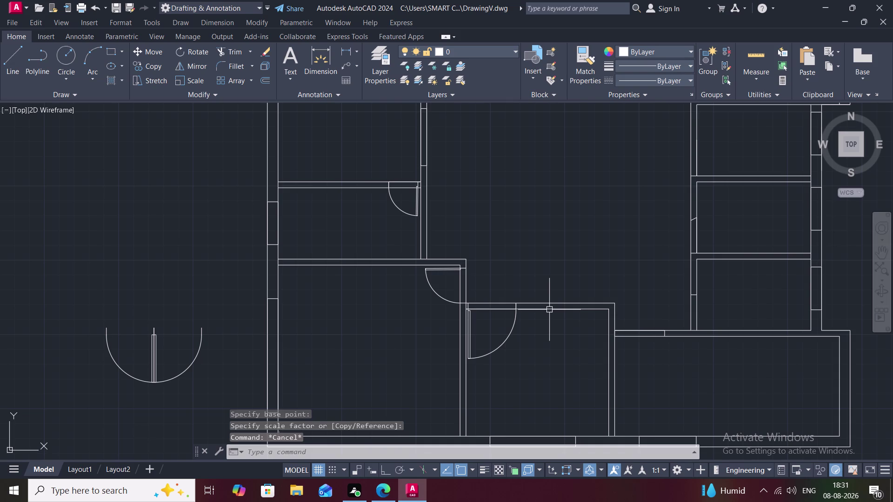
middle_drag(550, 310, 481, 322)
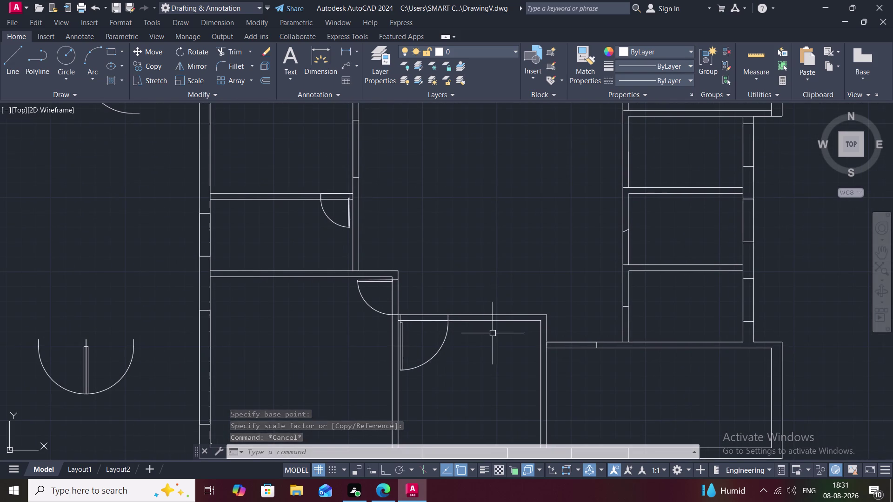
Copy the door swing from its hinge corner to the next doorway.
text(CO)
key(space)
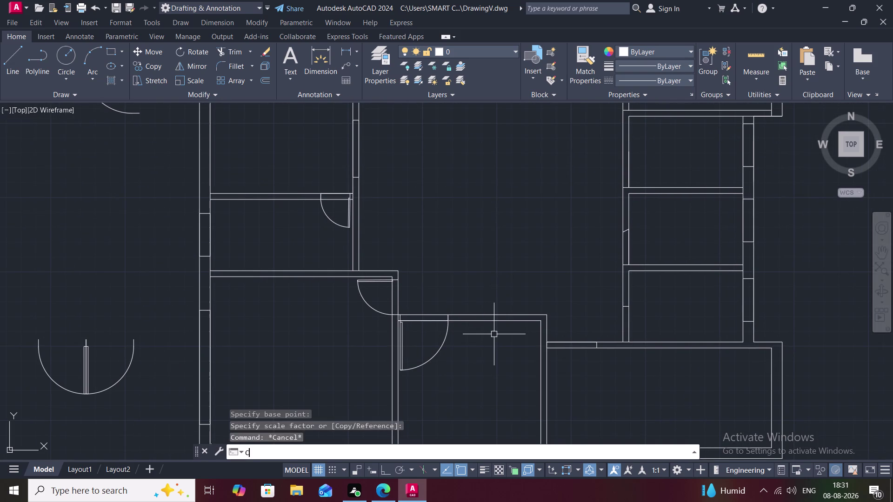
click(403, 371)
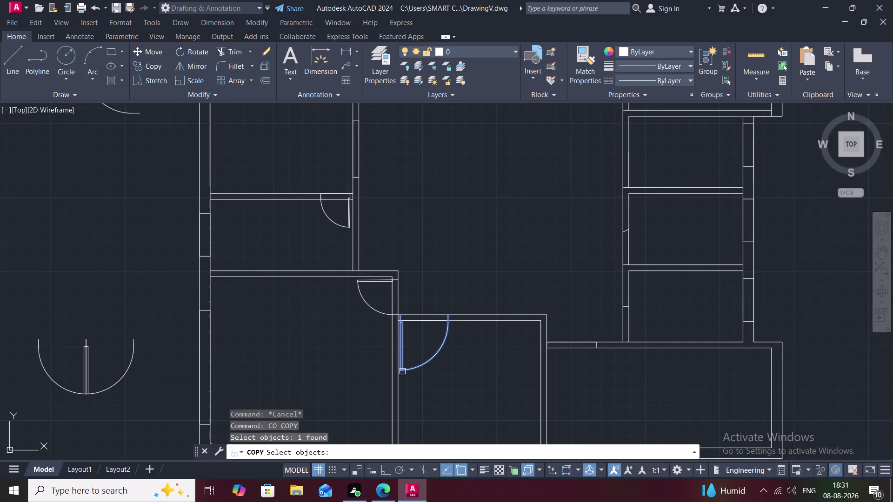
right_click(403, 371)
click(402, 372)
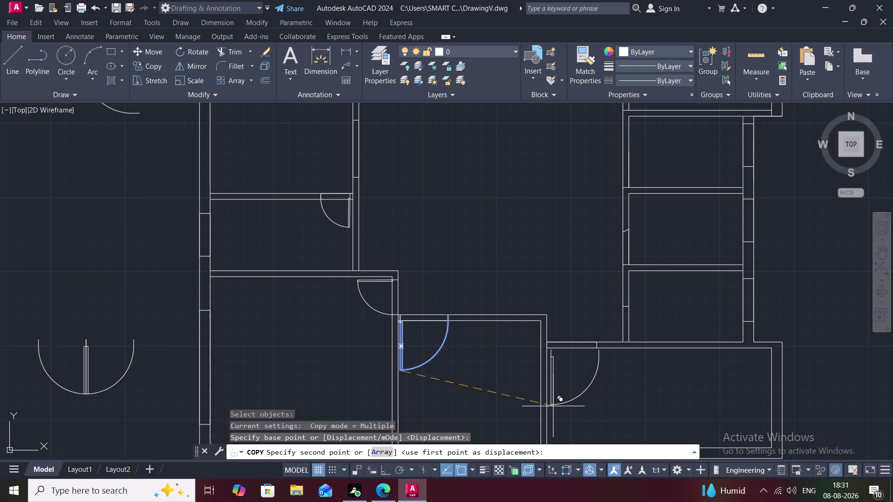
scroll(up, 3)
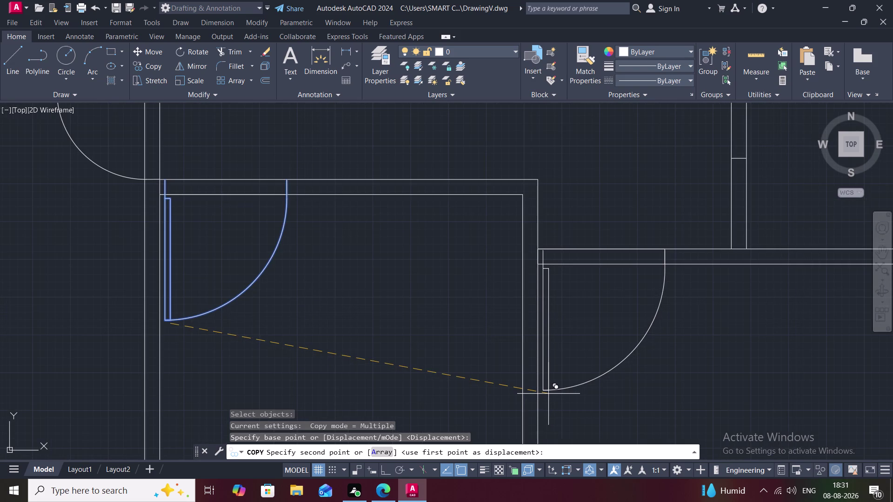
click(548, 394)
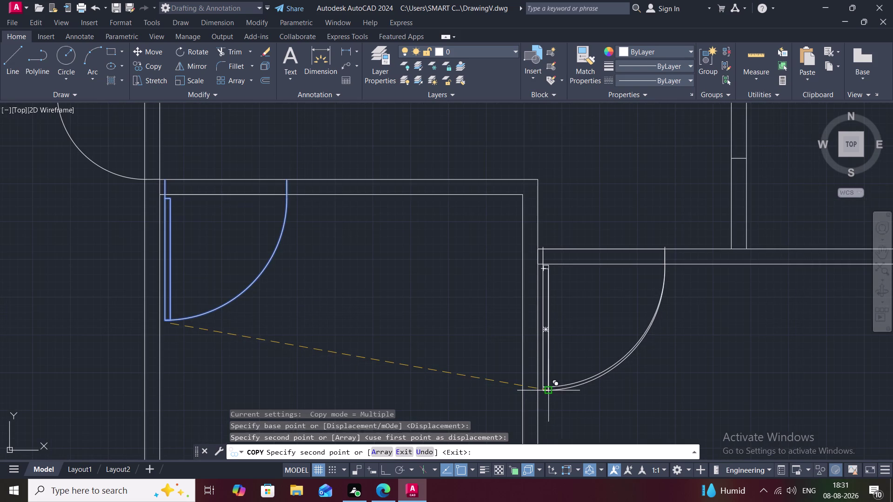
scroll(up, 3)
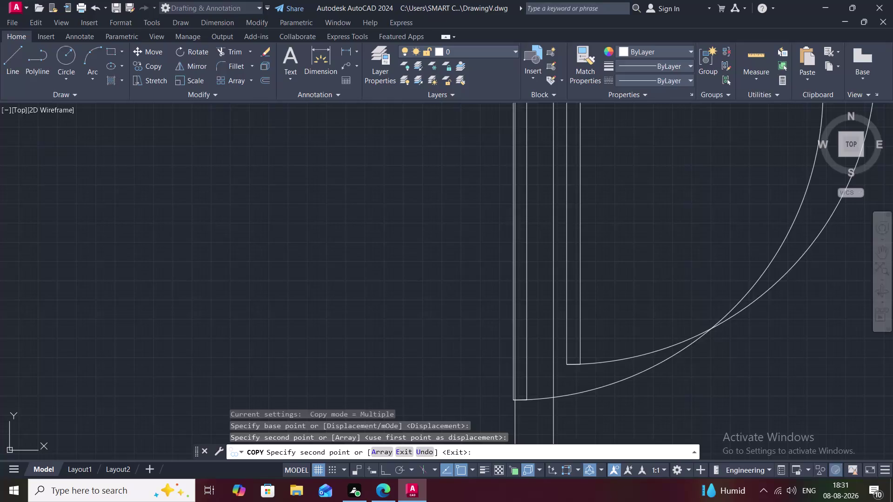
scroll(down, 3)
scroll(down, 3)
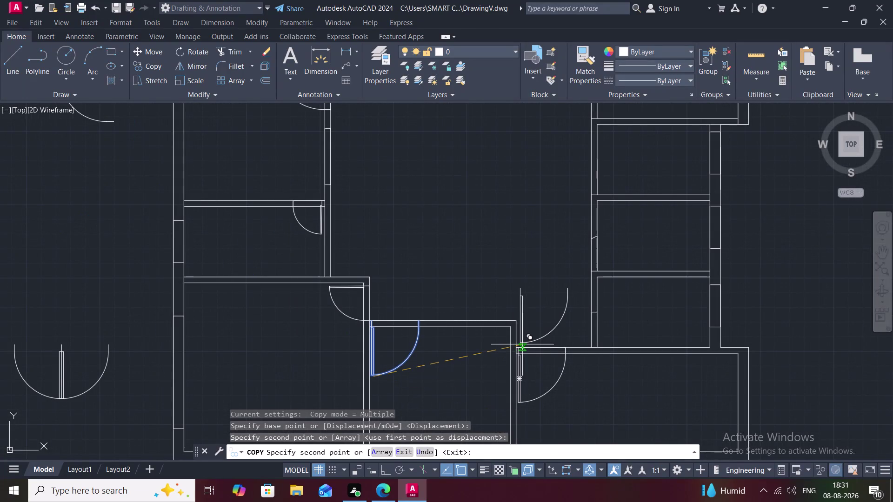
scroll(up, 3)
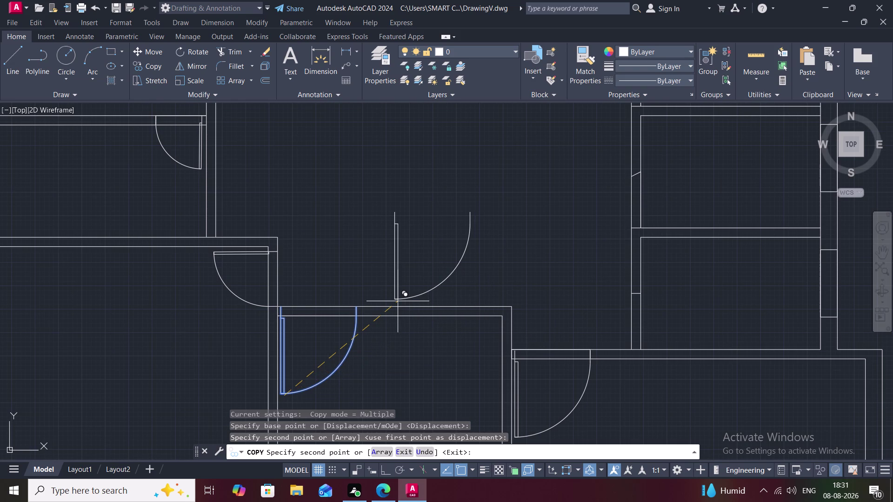
key(Escape)
scroll(down, 3)
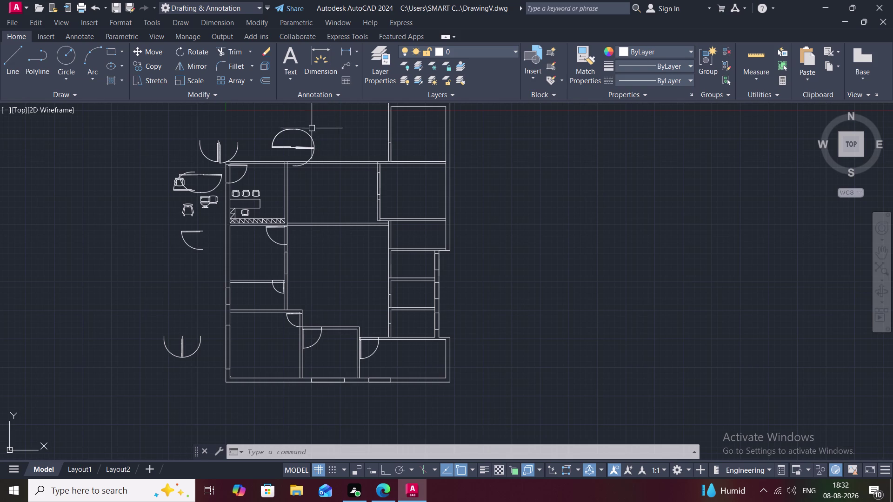
Start copying the door swing above the plan, then cancel the copy.
text(CO)
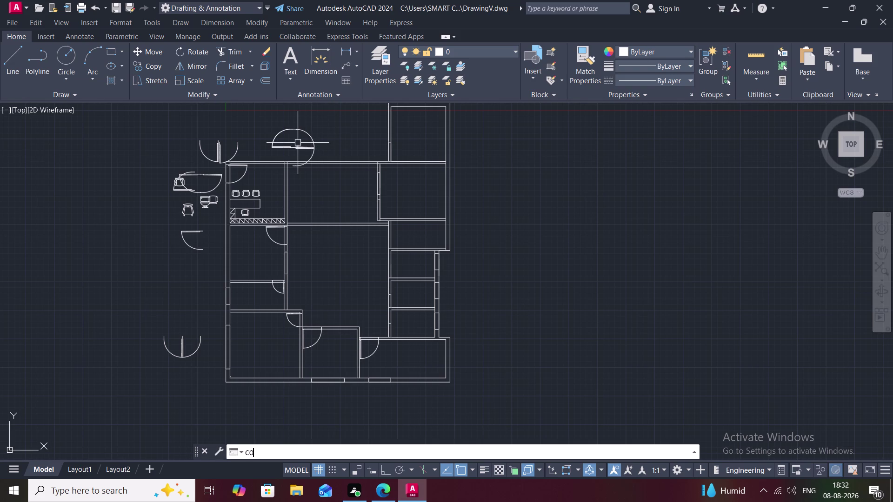
key(space)
click(307, 133)
right_click(308, 133)
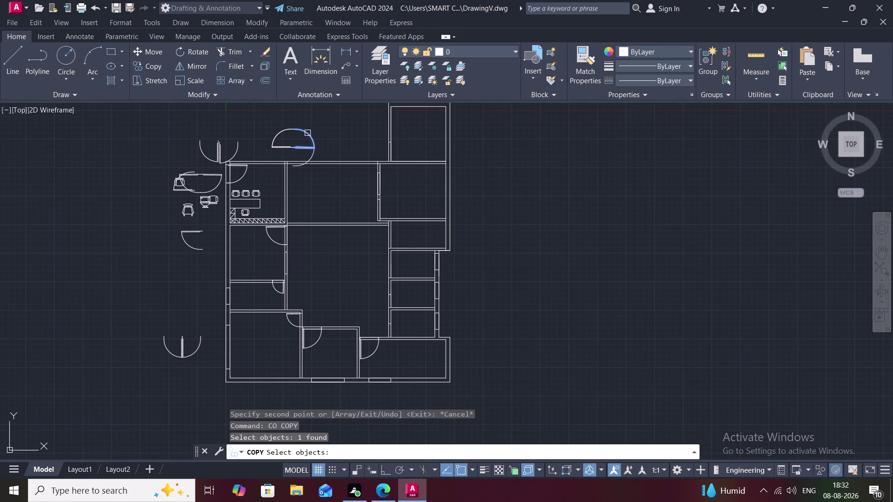
click(308, 133)
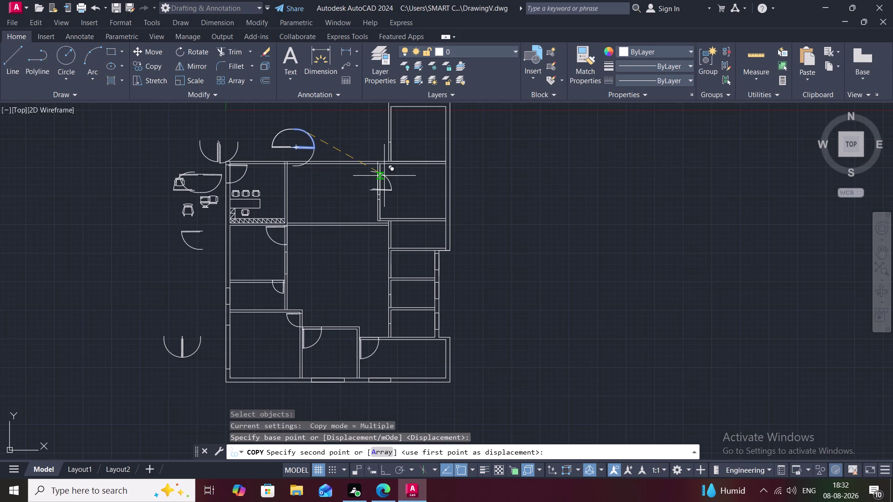
scroll(up, 3)
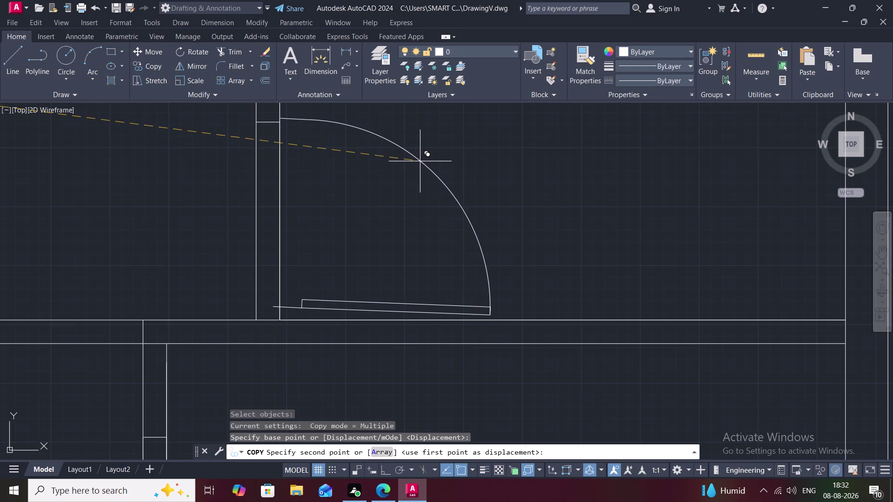
scroll(down, 3)
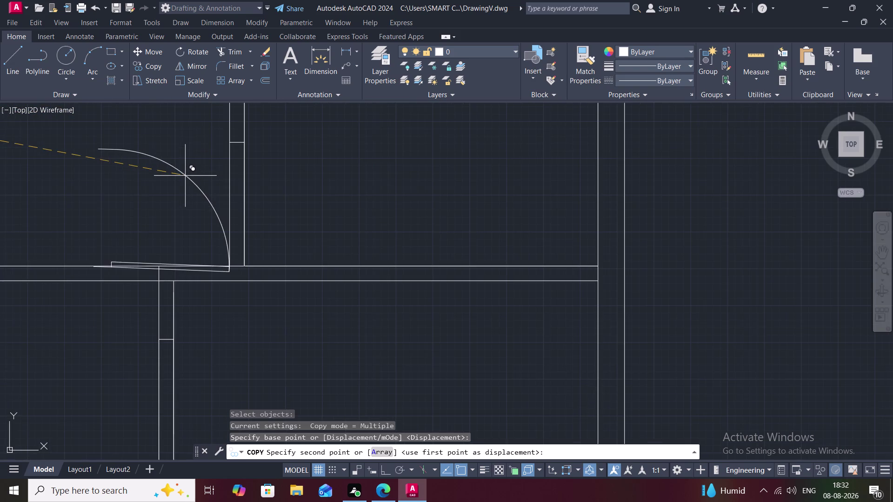
middle_drag(185, 174, 457, 177)
scroll(down, 3)
key(Escape)
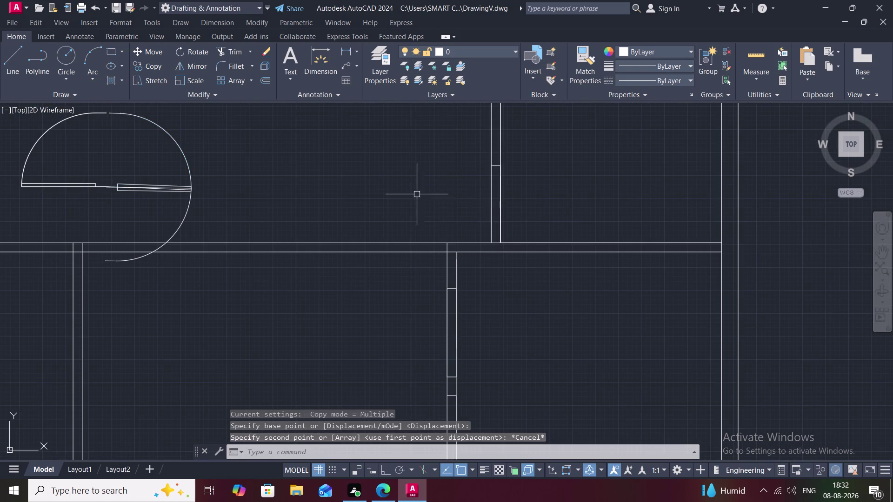
scroll(down, 3)
scroll(up, 3)
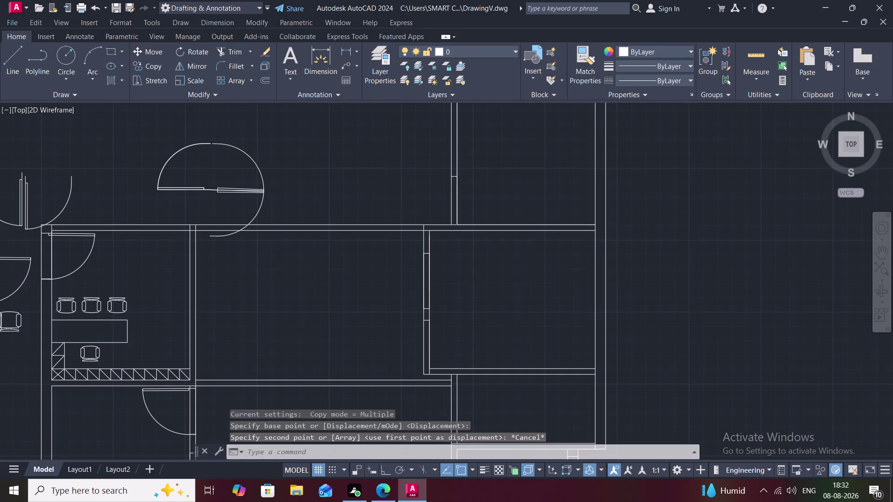
scroll(up, 3)
Erase the stray copied door piece and the double door's right leaf and arc.
click(281, 239)
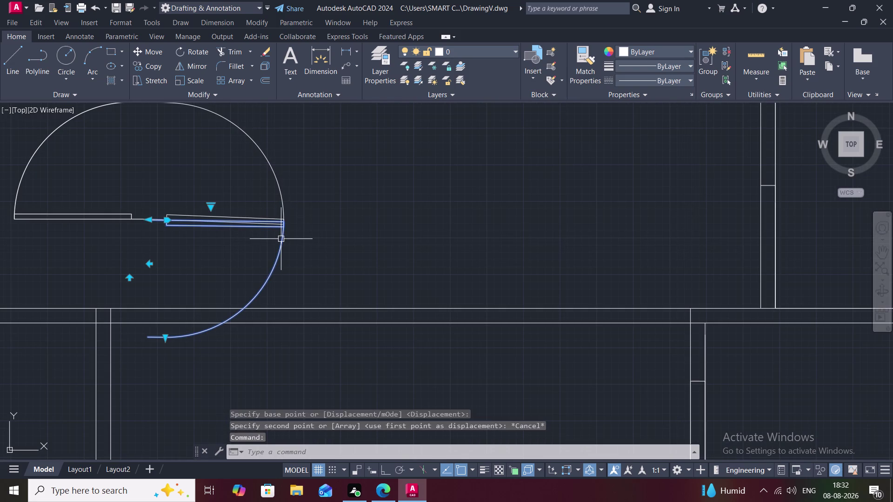
key(Delete)
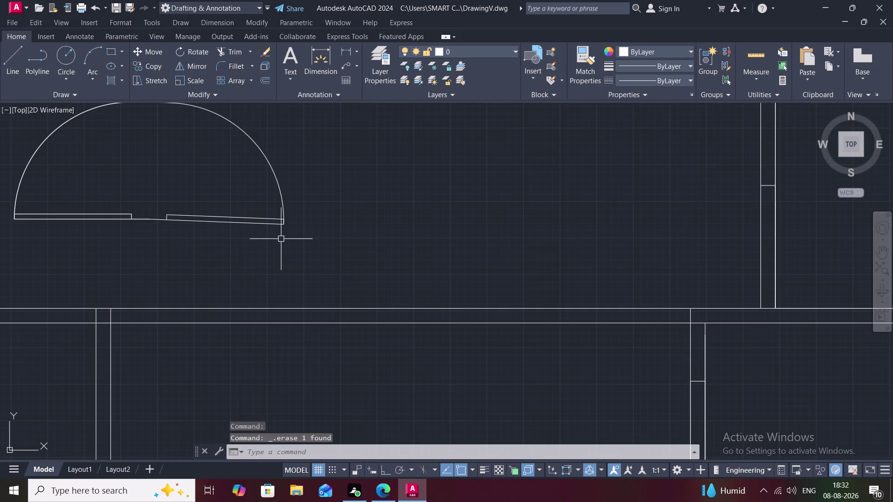
scroll(down, 3)
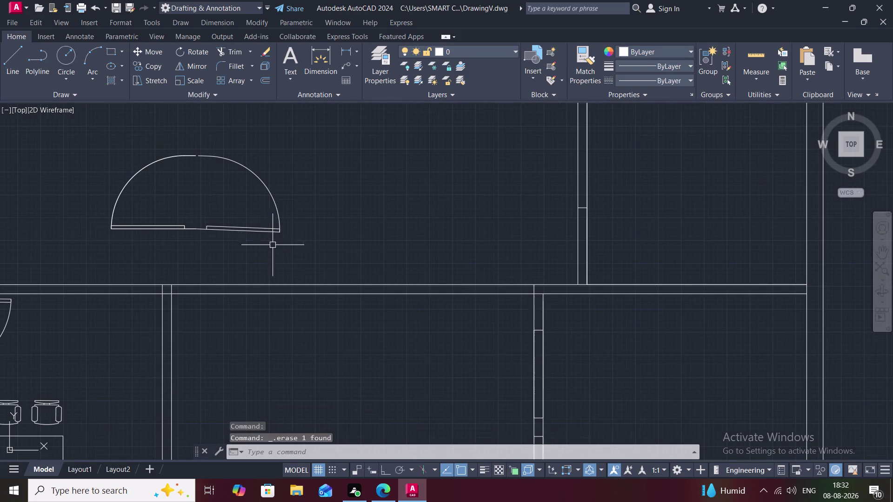
click(261, 231)
key(Delete)
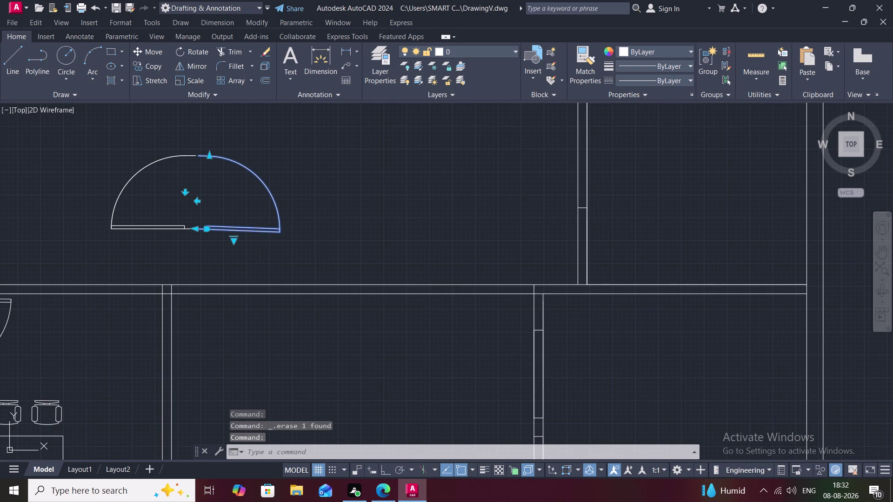
Attempt to mirror the remaining door leaf and arc, abandoning two tries.
text(MI)
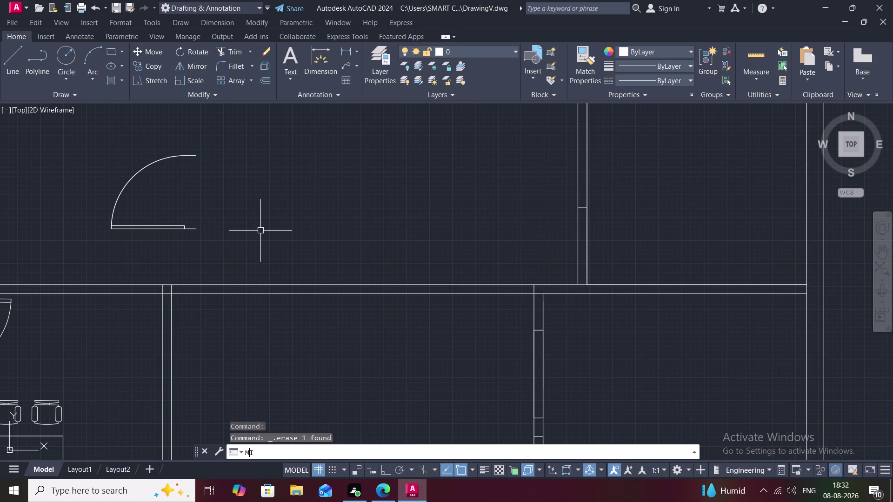
key(space)
click(182, 229)
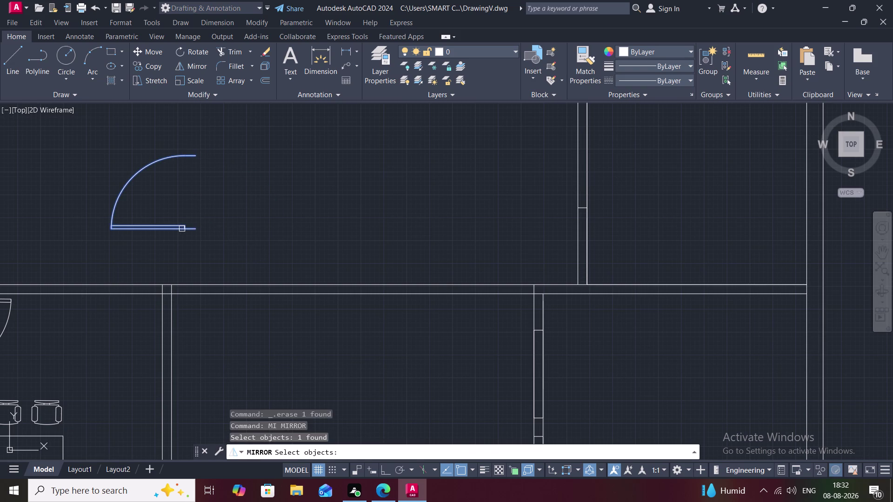
right_click(182, 229)
click(197, 232)
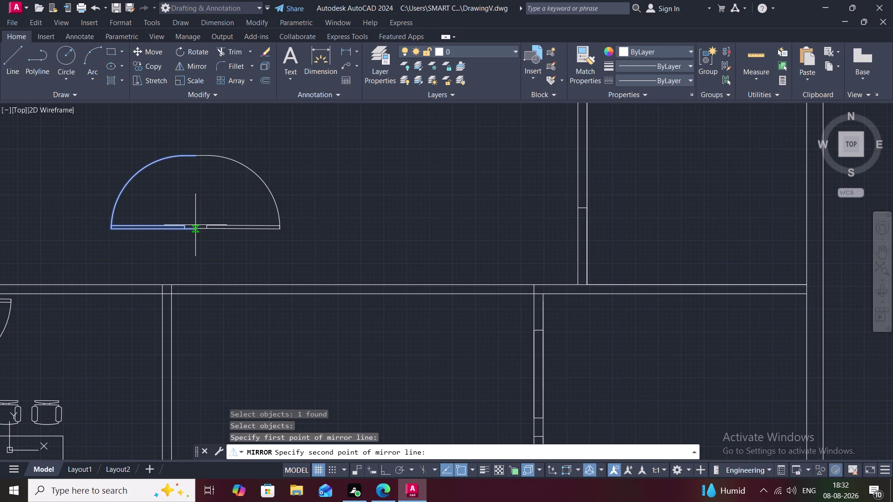
click(194, 226)
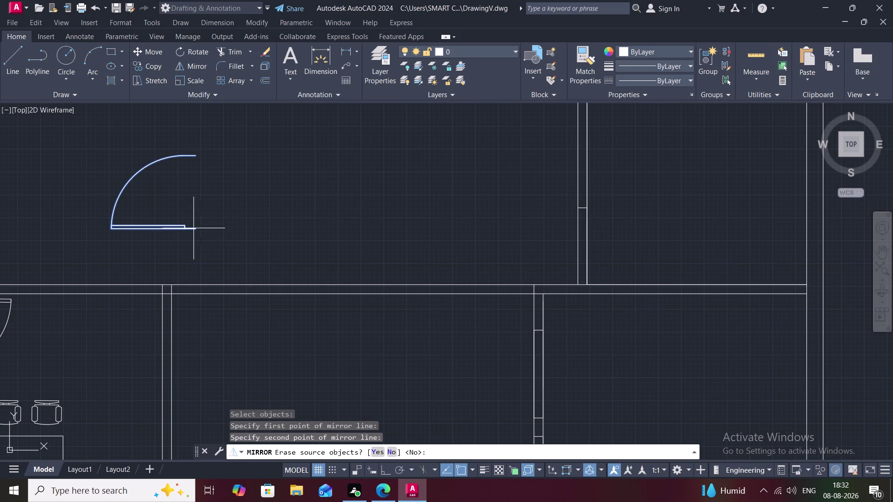
click(194, 229)
key(Escape)
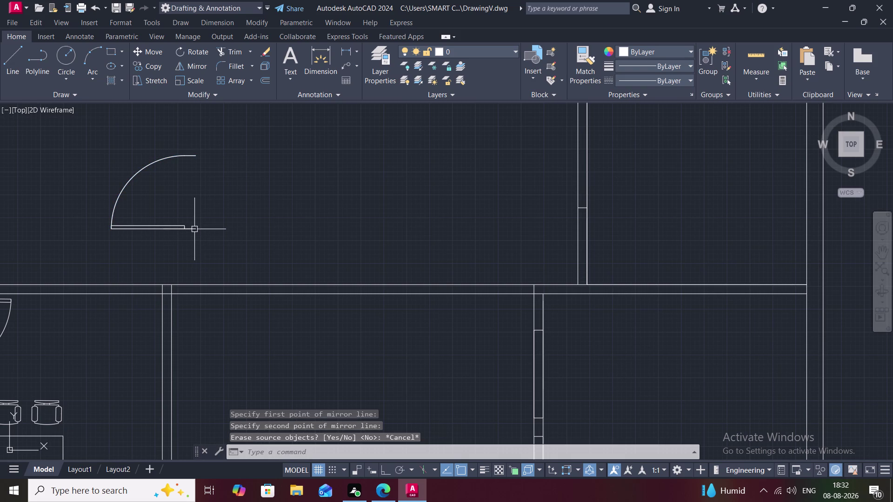
key(space)
click(194, 230)
right_click(195, 229)
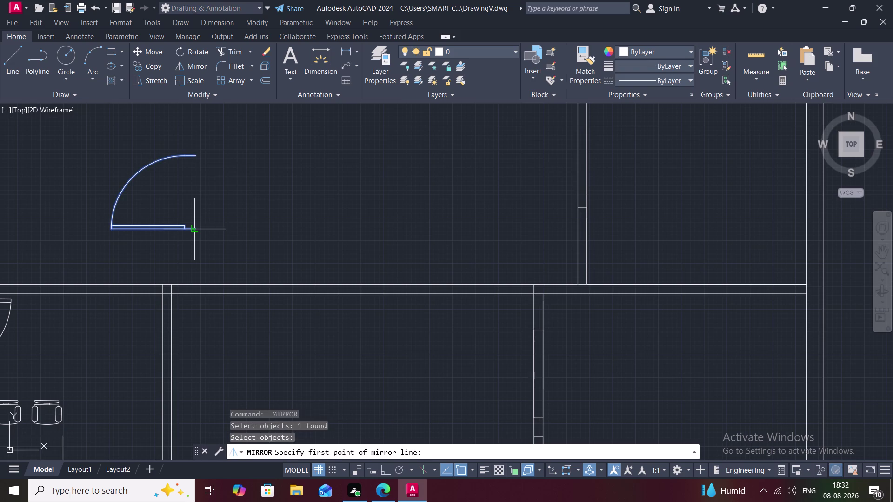
click(194, 229)
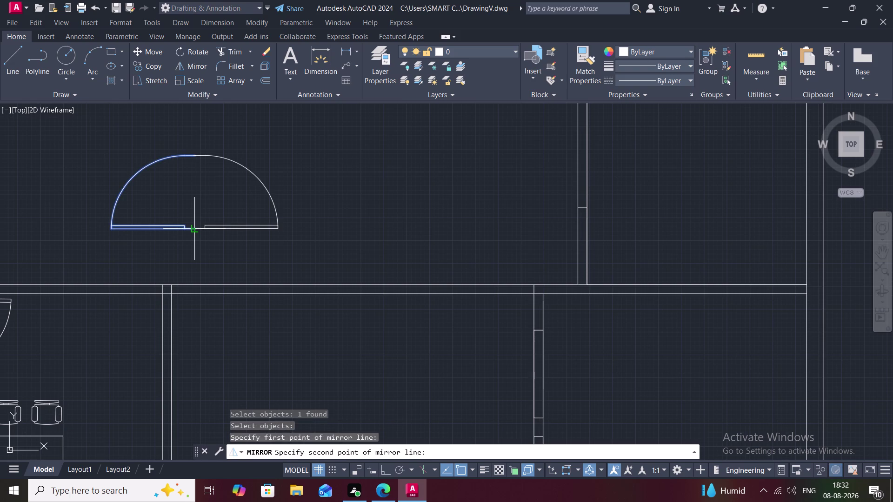
click(195, 229)
key(space)
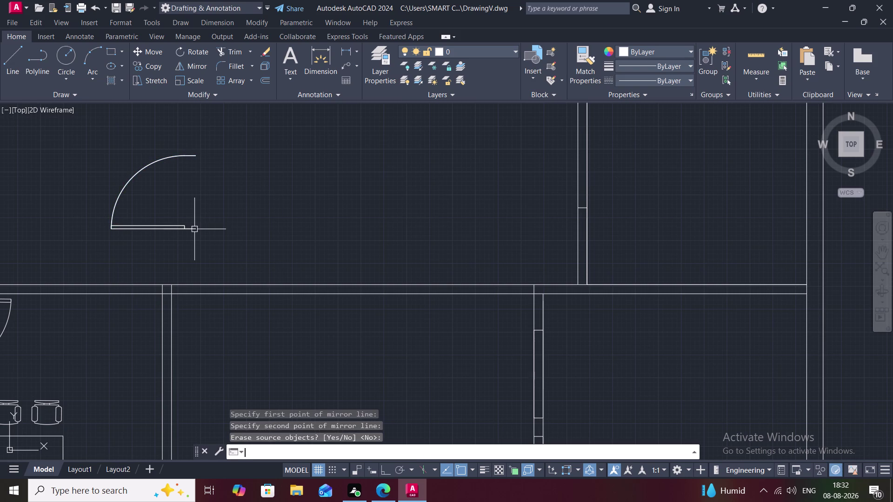
Retry mirroring the door leaf, then cancel again.
key(space)
scroll(down, 3)
click(185, 231)
right_click(184, 231)
click(185, 230)
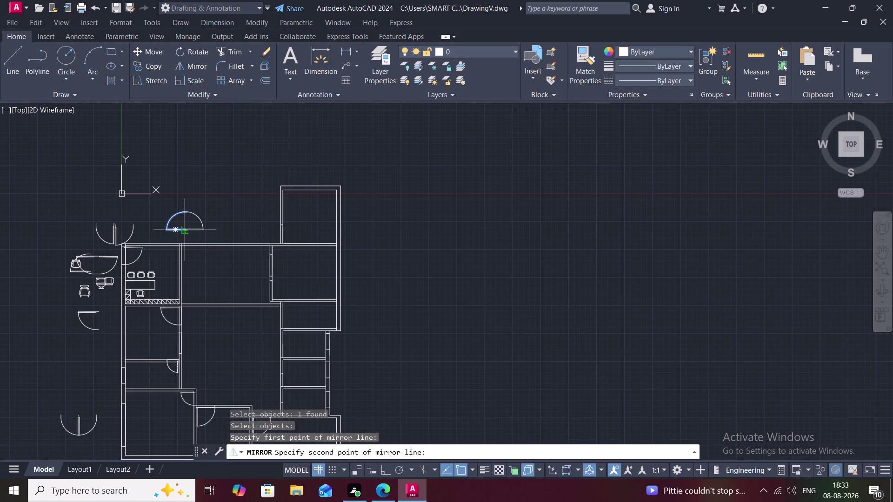
click(184, 231)
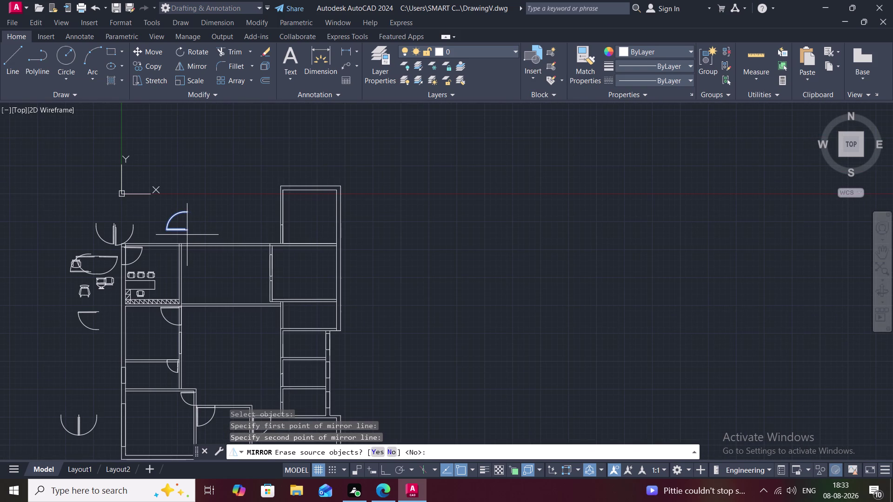
click(187, 230)
key(space)
key(space)
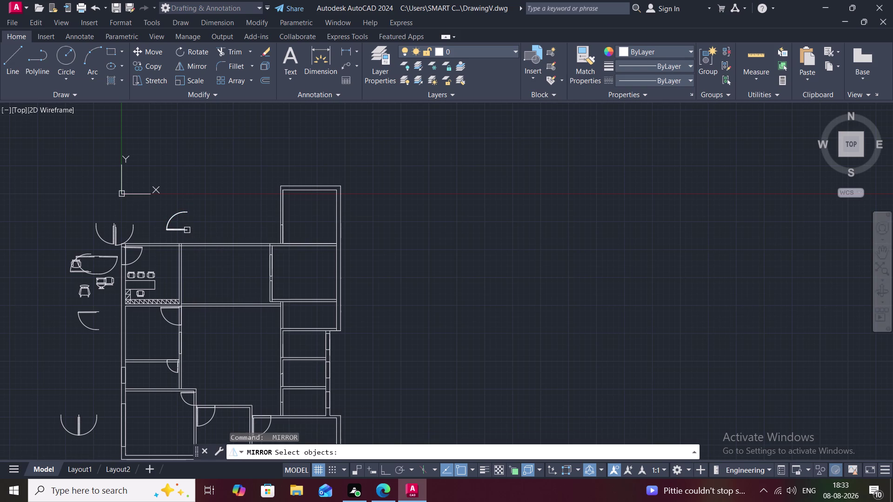
key(space)
click(187, 230)
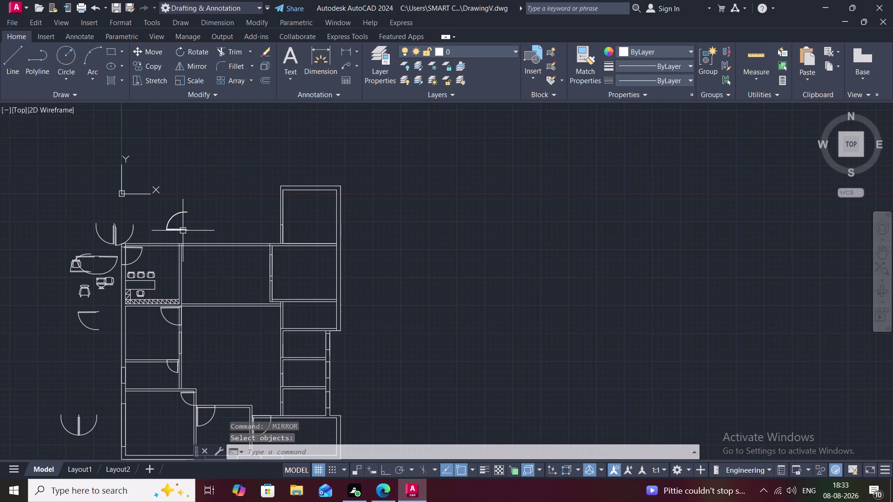
scroll(up, 3)
Mirror the quarter door leaf and arc across a vertical line, keeping the original.
key(space)
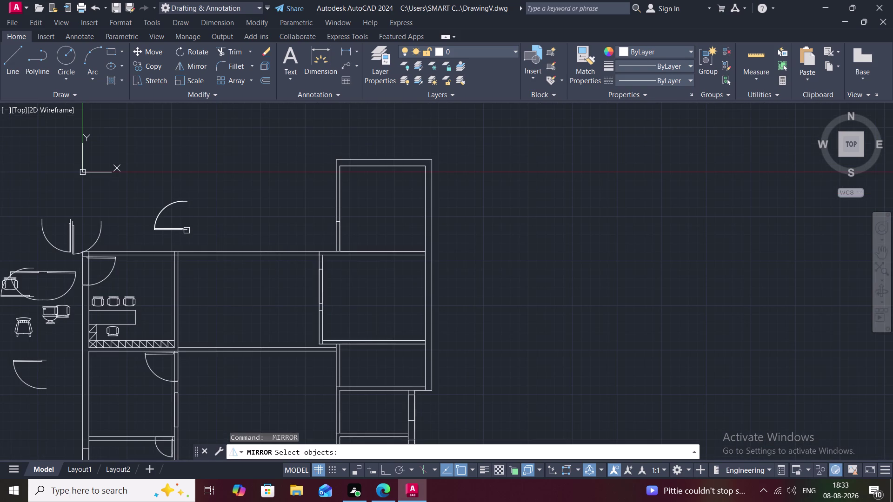
click(179, 233)
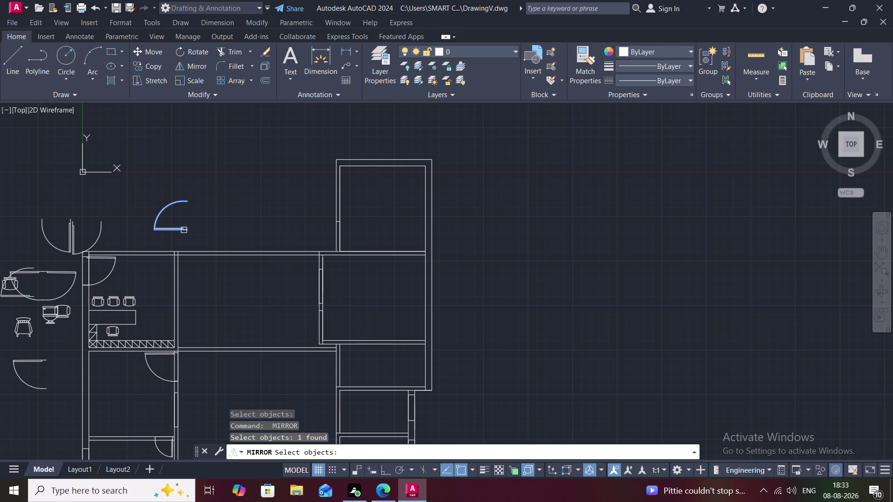
right_click(184, 230)
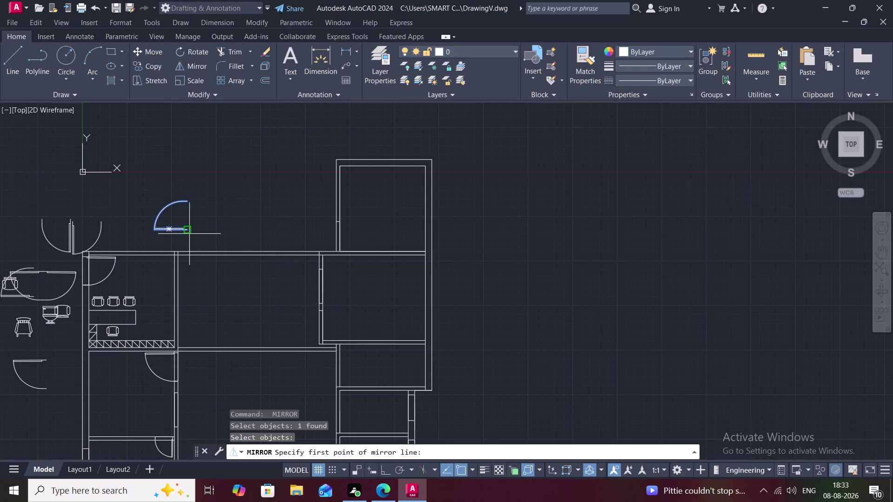
click(188, 233)
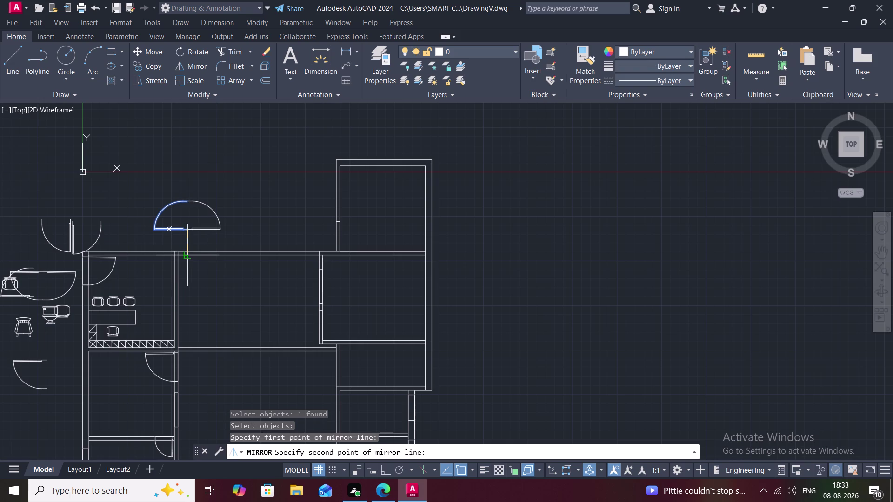
click(187, 254)
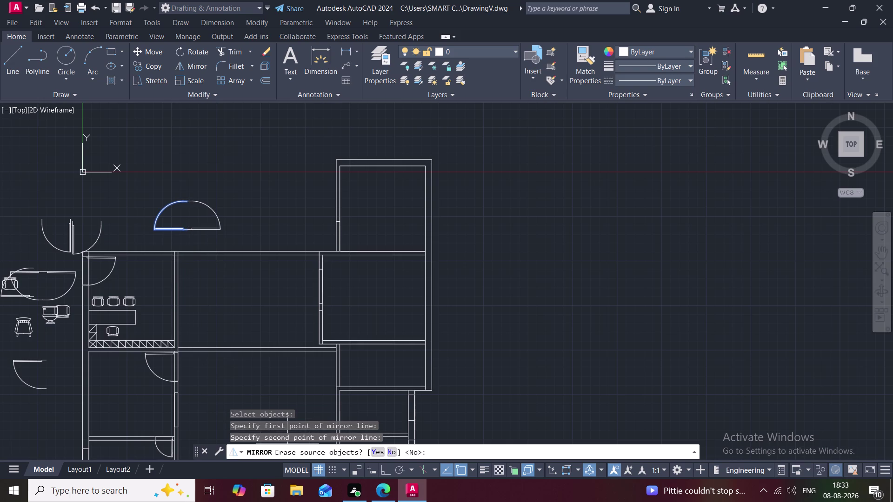
click(391, 451)
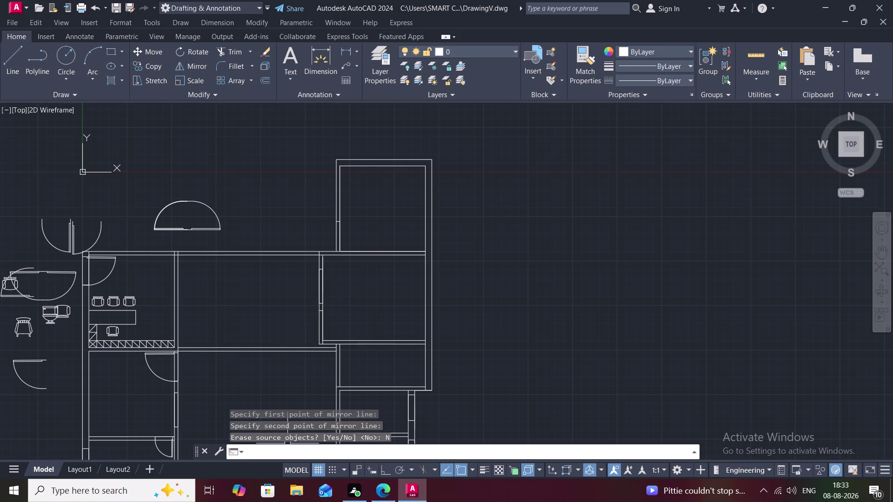
key(Escape)
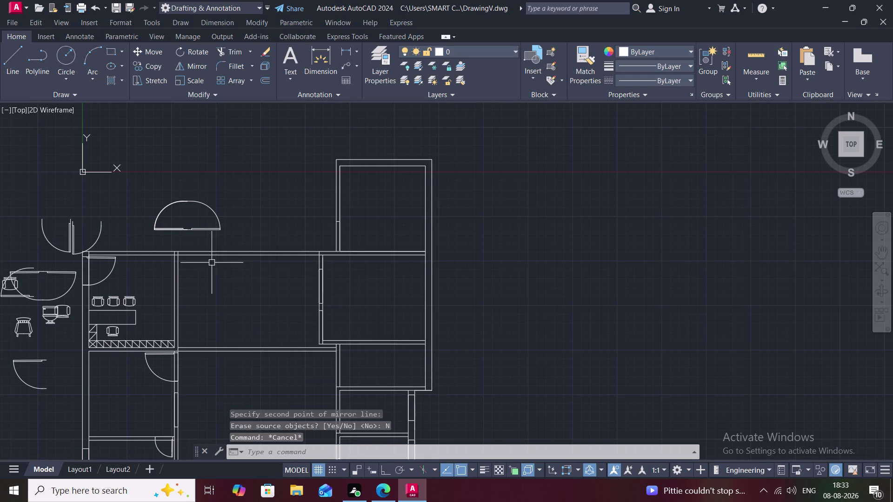
Copy the right door leaf and arc to the first doorway on the right.
text(CO)
key(space)
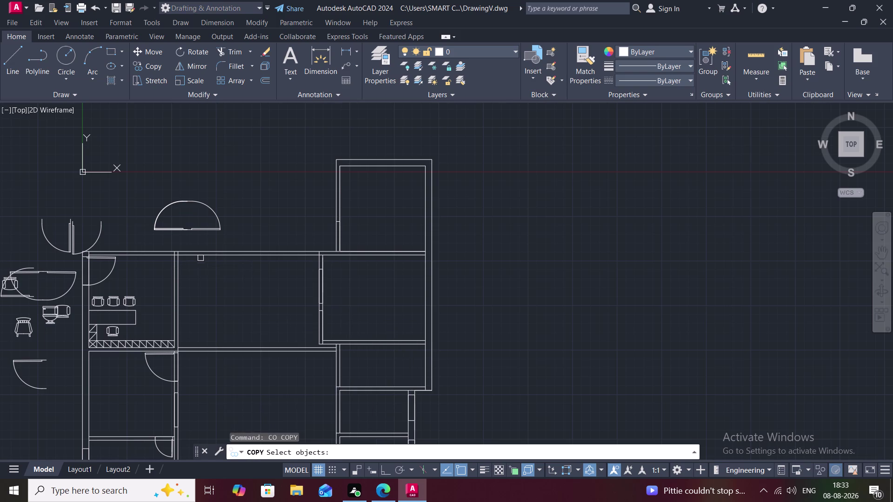
click(217, 225)
right_click(218, 225)
click(217, 225)
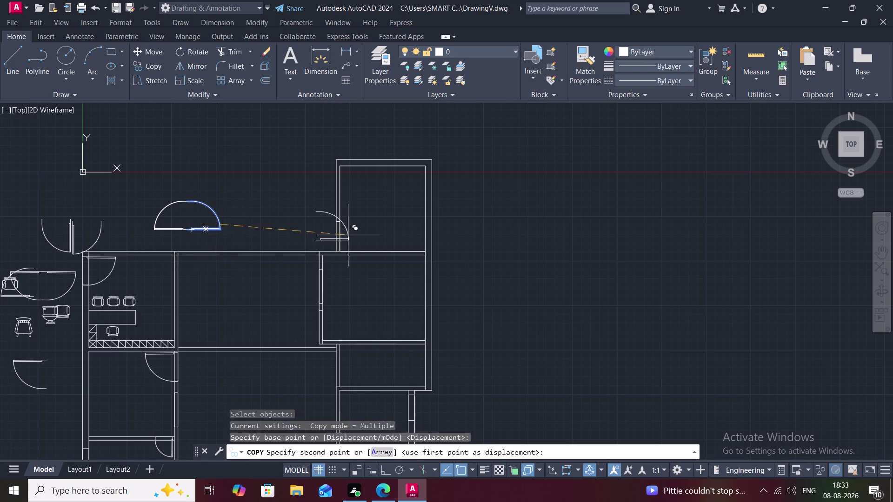
scroll(up, 3)
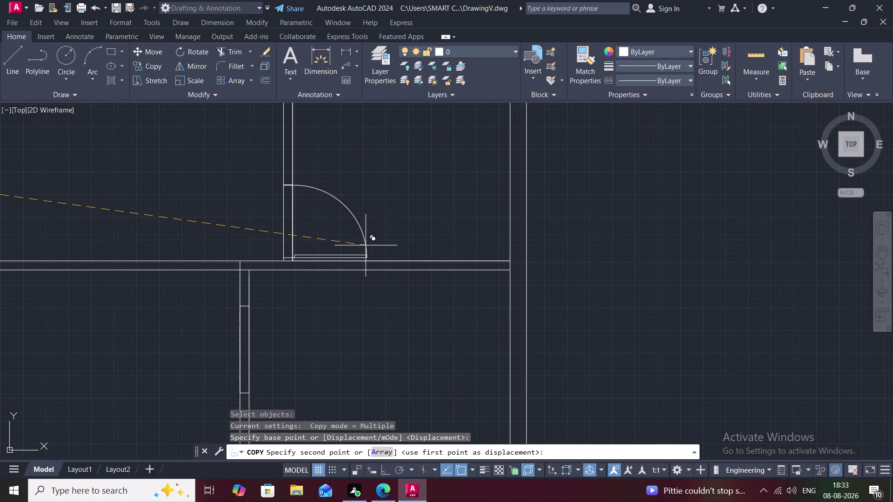
click(366, 246)
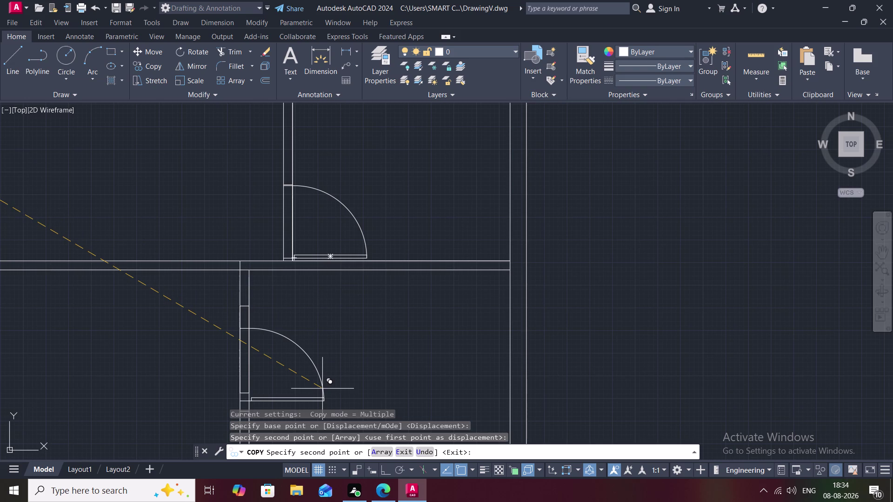
Place two more door copies at doorways in the right-hand rooms.
scroll(down, 3)
scroll(down, 3)
middle_drag(318, 350, 313, 273)
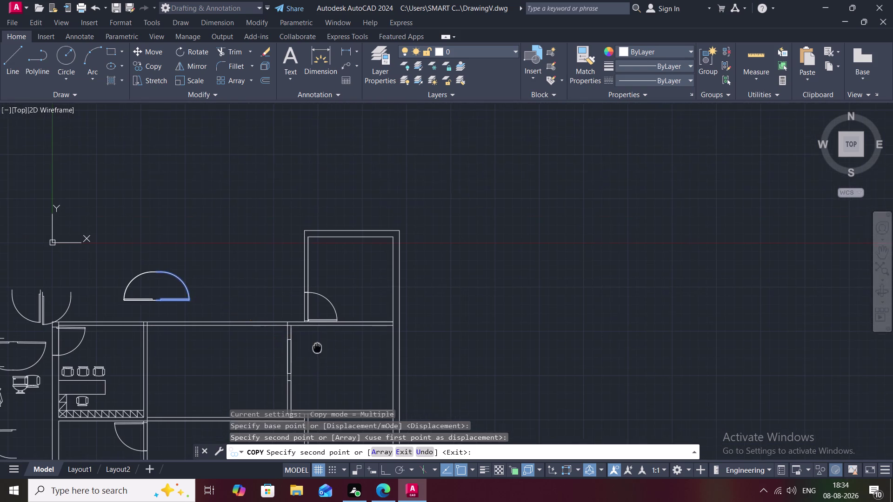
middle_drag(313, 273, 317, 250)
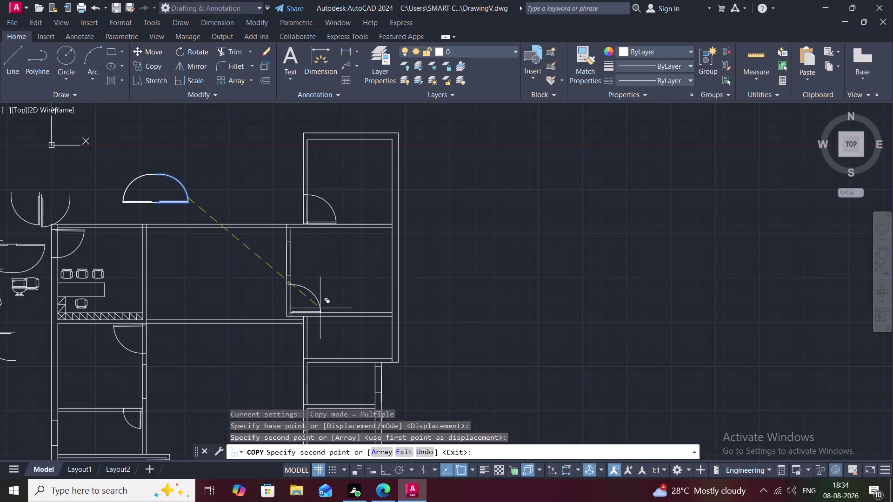
scroll(up, 3)
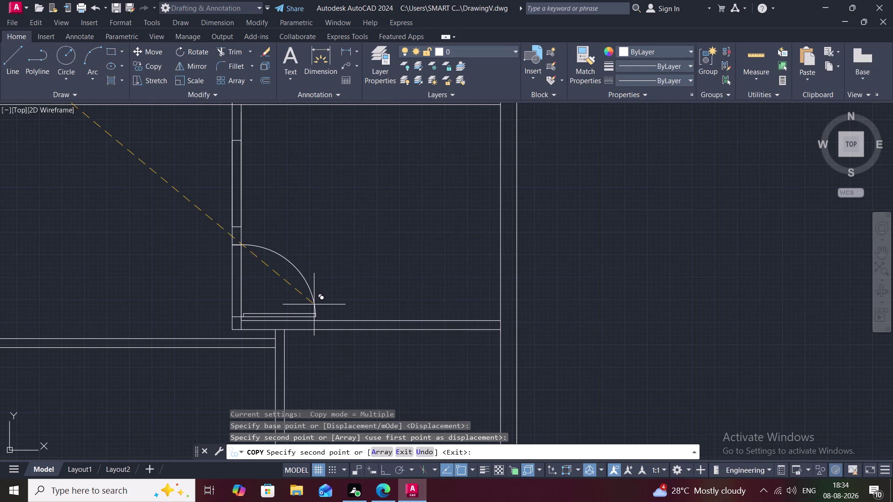
click(313, 305)
middle_drag(329, 336, 301, 207)
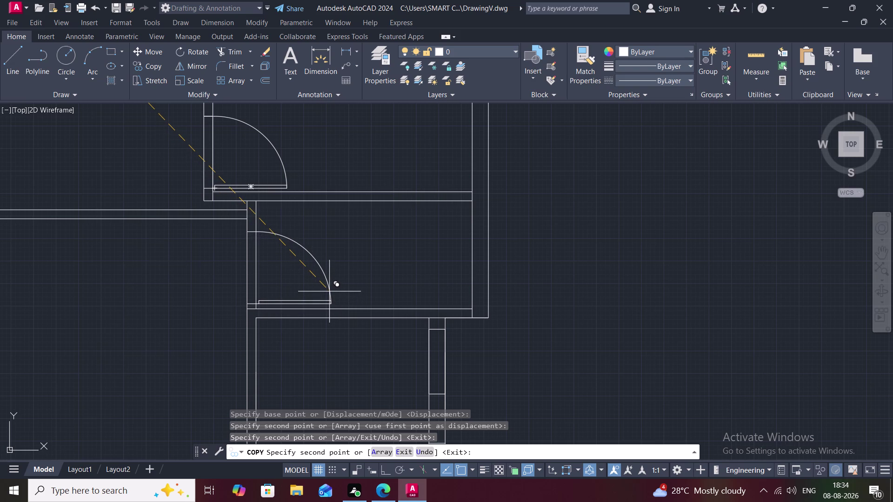
click(329, 291)
key(Escape)
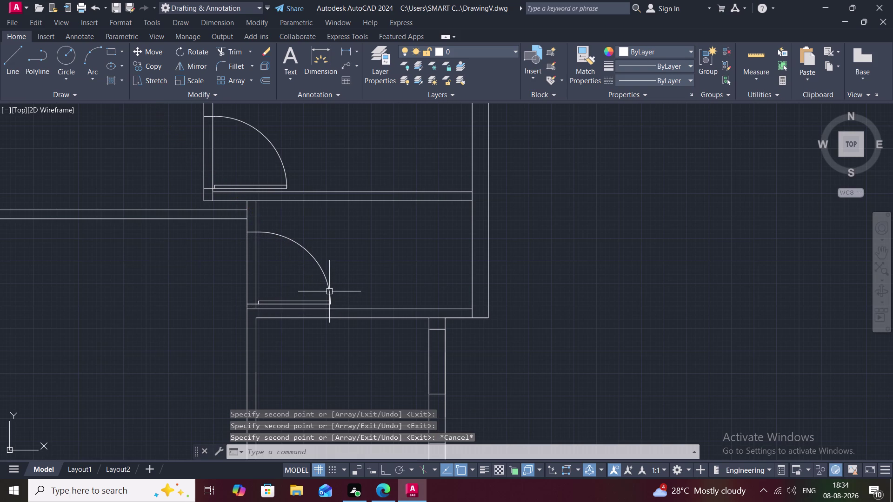
Scale down the door swing in the lower wall opening about its hinge corner.
text(SC)
key(space)
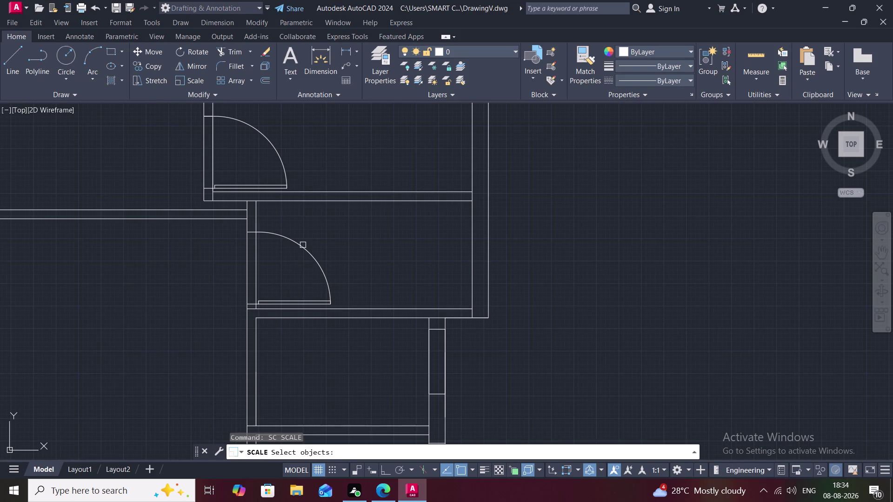
click(303, 248)
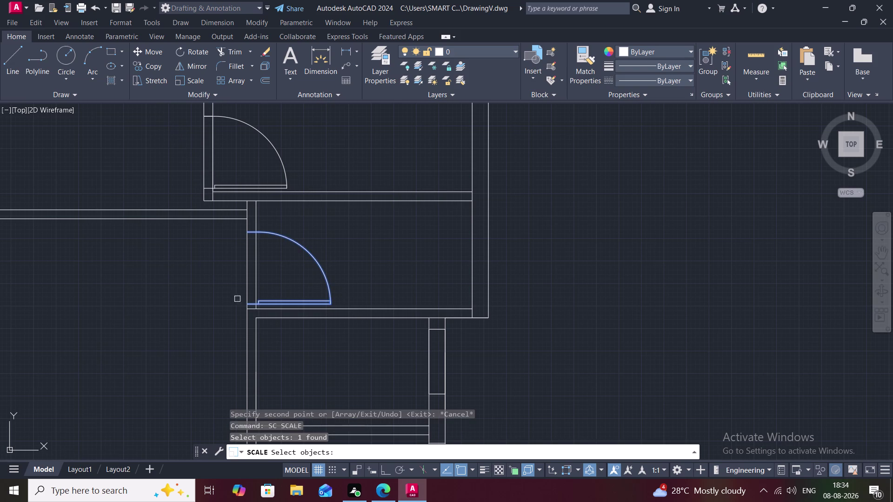
right_click(245, 302)
click(245, 302)
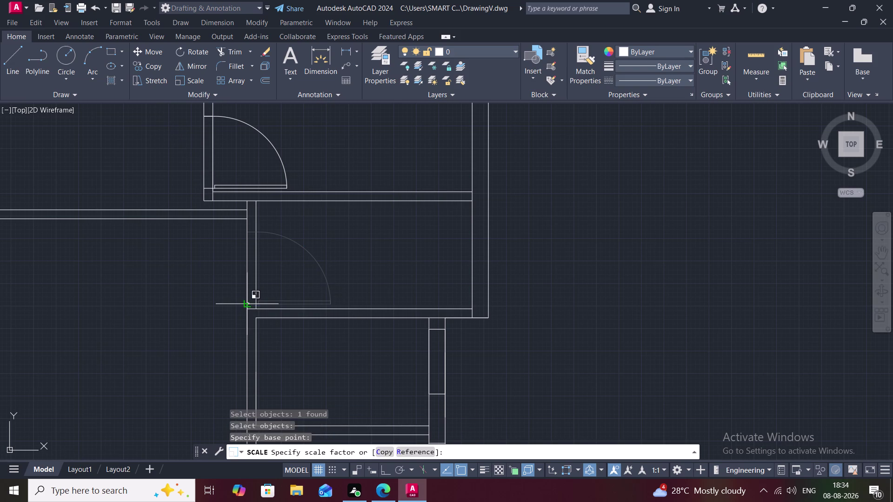
click(273, 304)
scroll(down, 3)
middle_drag(266, 347, 257, 278)
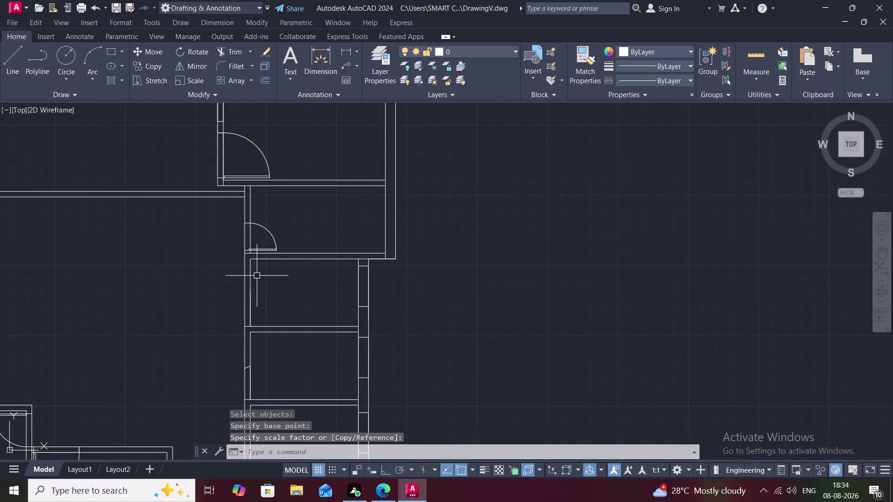
Copy the resized door swing from its end point to the lower room's doorway.
text(CO)
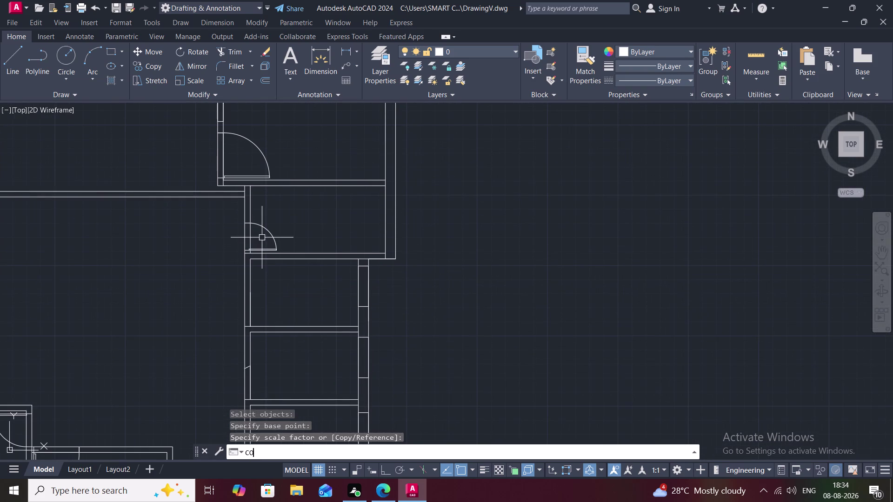
key(space)
click(273, 237)
right_click(273, 237)
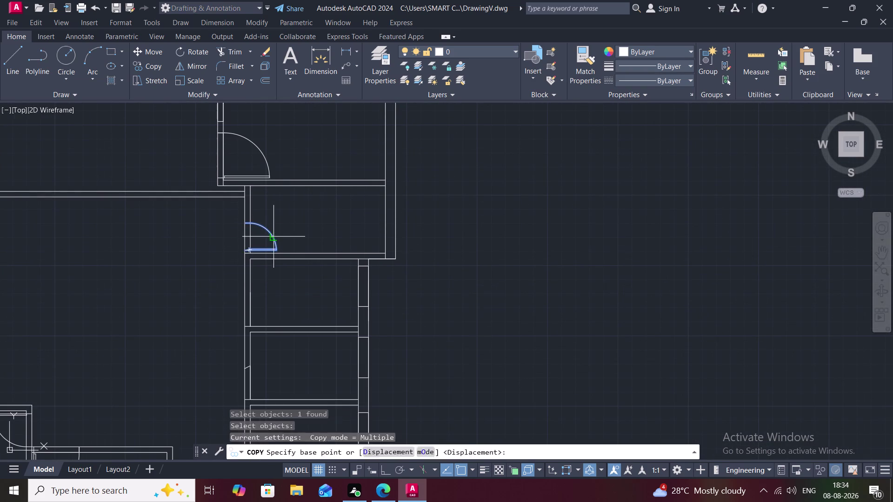
click(273, 237)
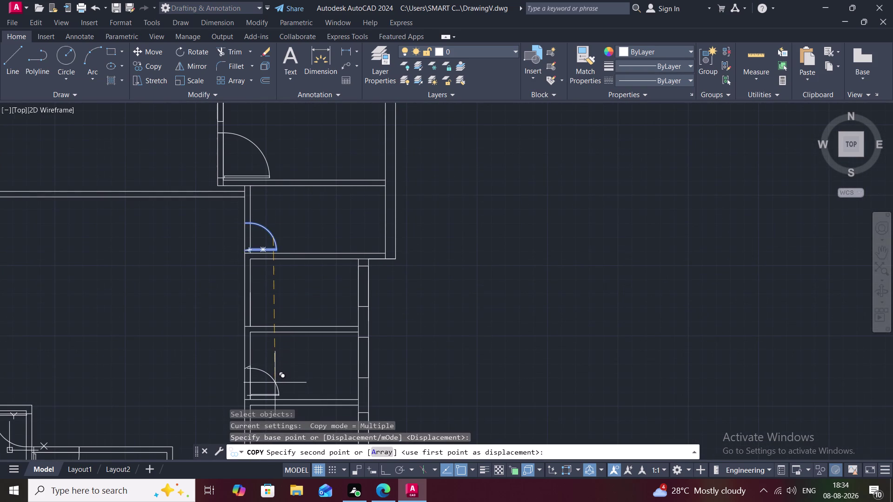
scroll(up, 3)
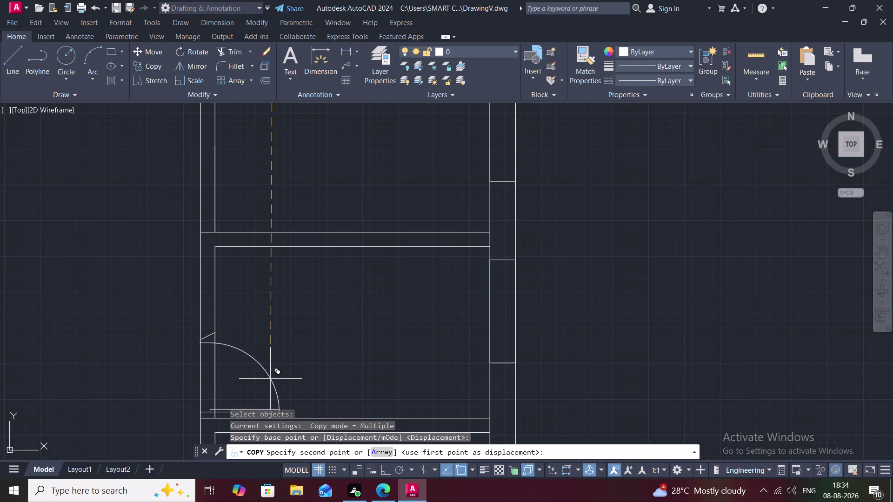
click(271, 380)
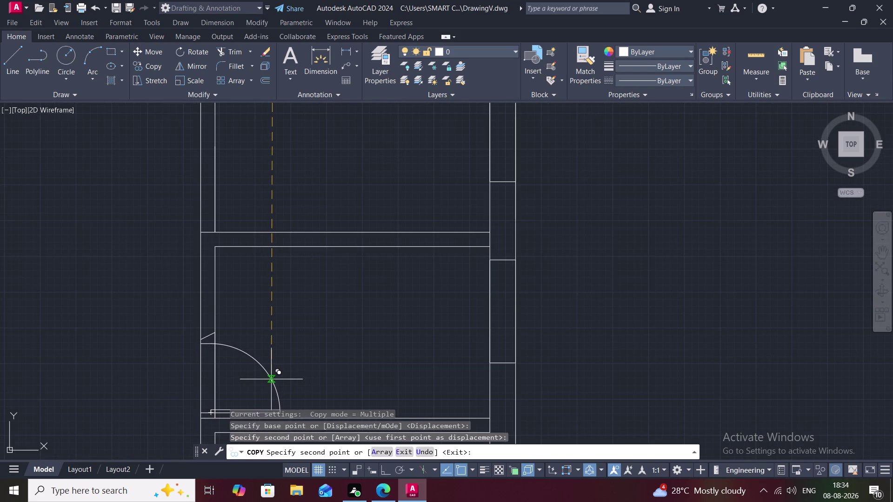
text(SC)
key(space)
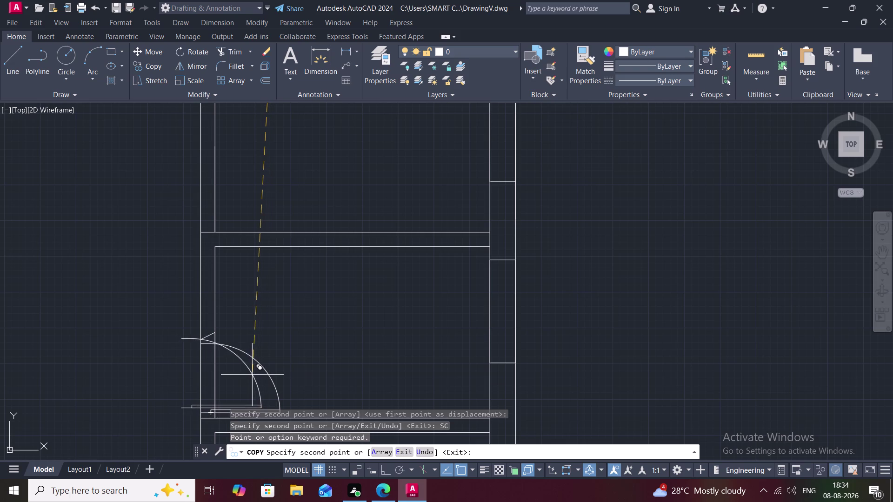
key(Escape)
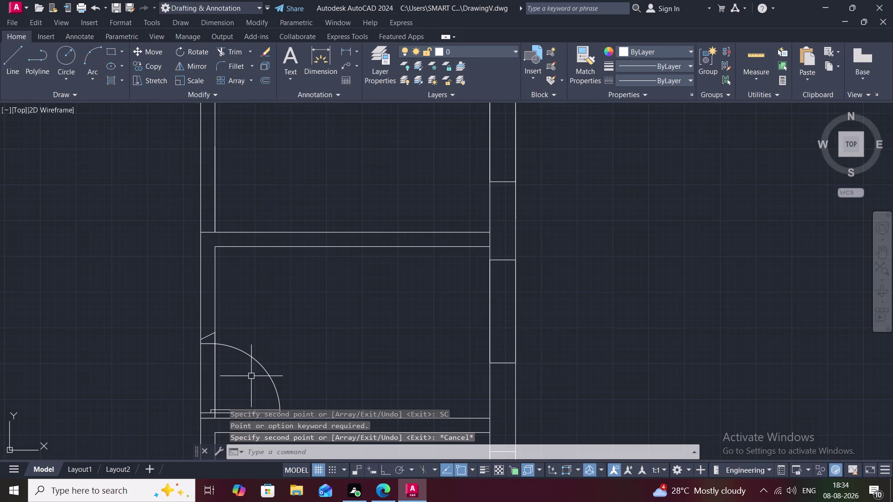
Try to enlarge the lower-room door swing slightly about its corner.
text(SC)
key(space)
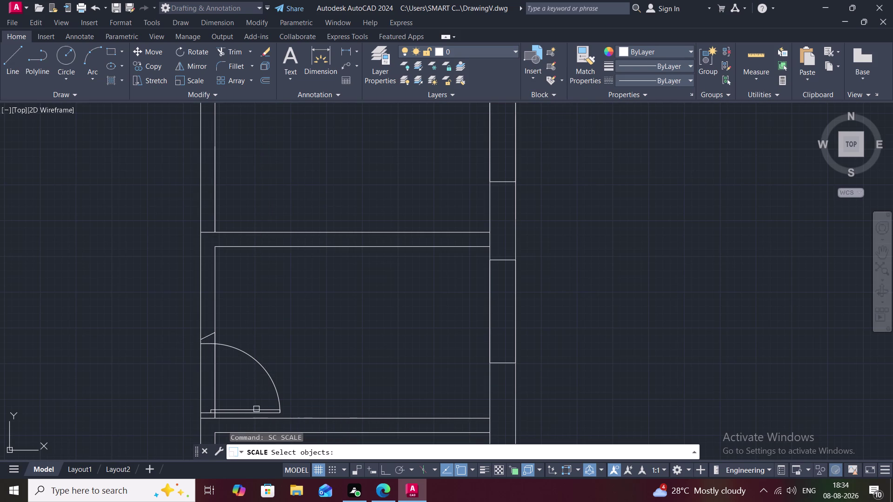
click(256, 413)
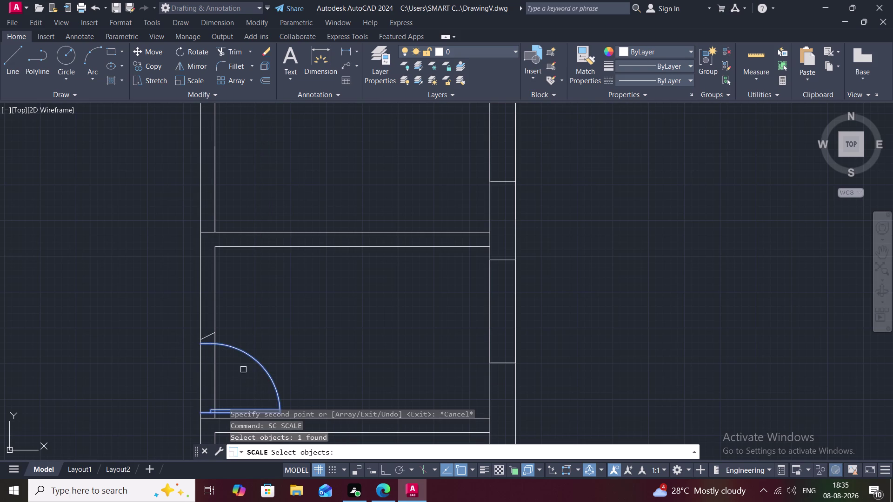
right_click(241, 370)
click(198, 415)
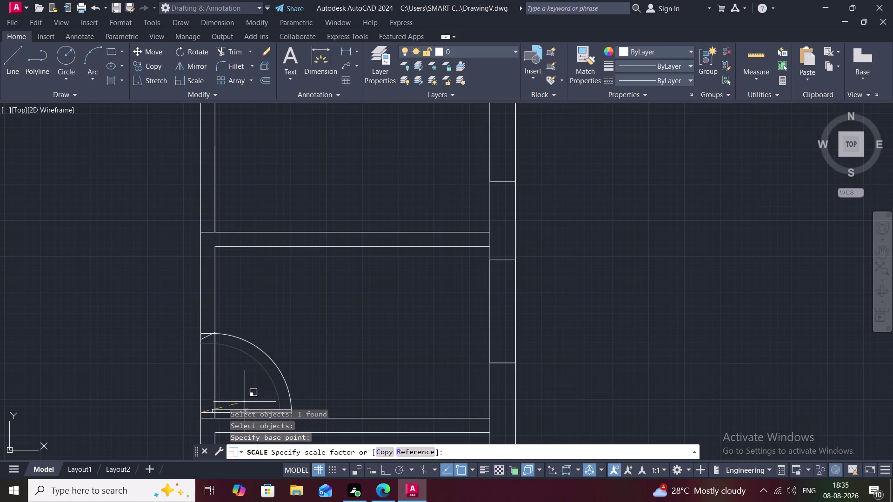
click(245, 402)
key(Escape)
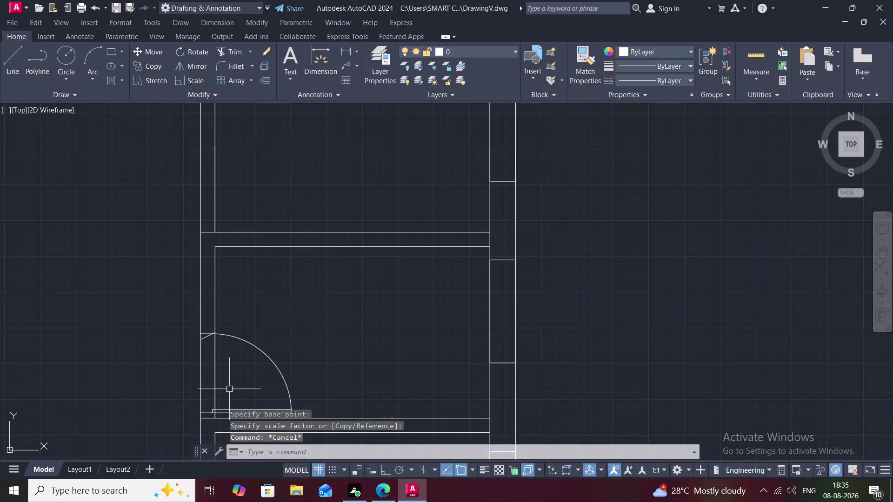
scroll(up, 3)
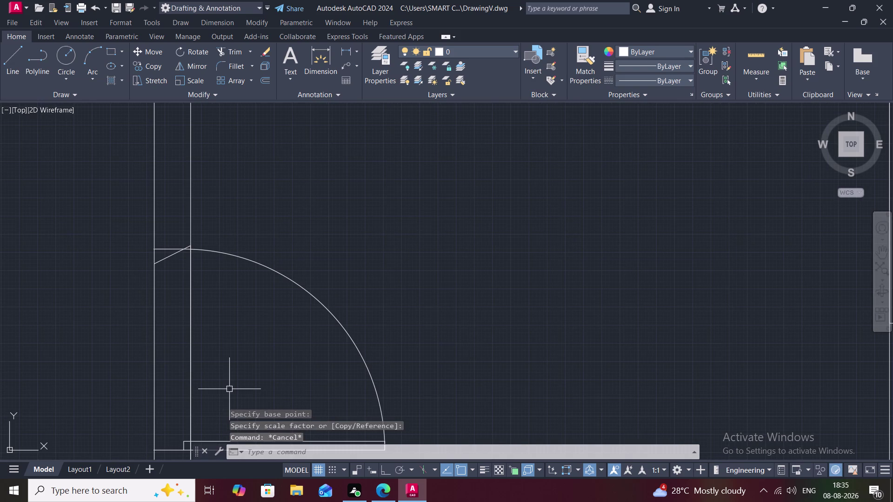
Redraw the display and trim the diagonal stub above the door swing.
text(R)
key(space)
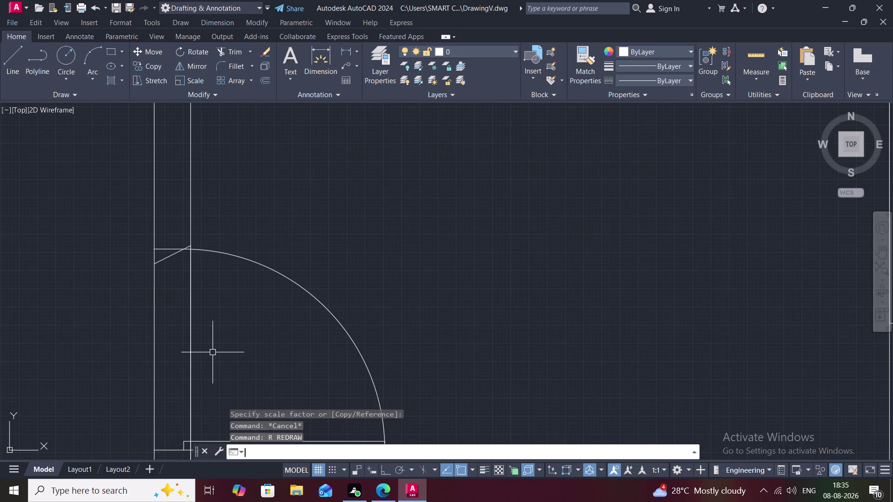
key(Escape)
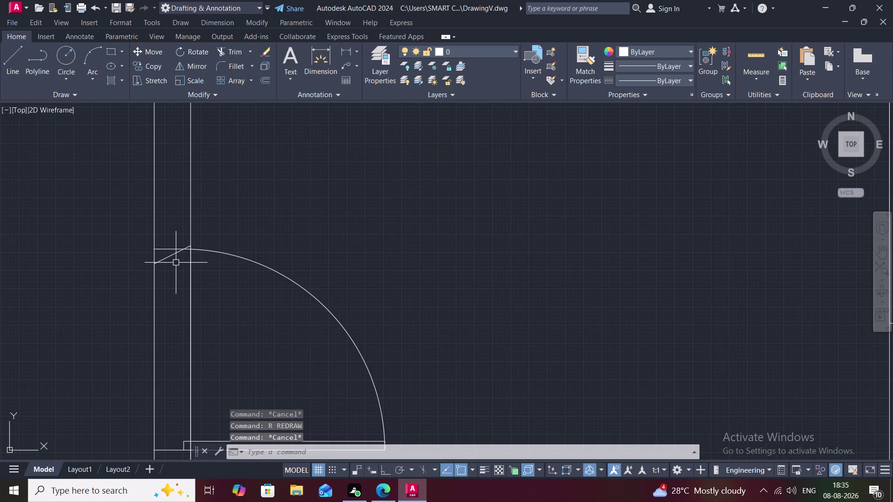
text(TR)
key(space)
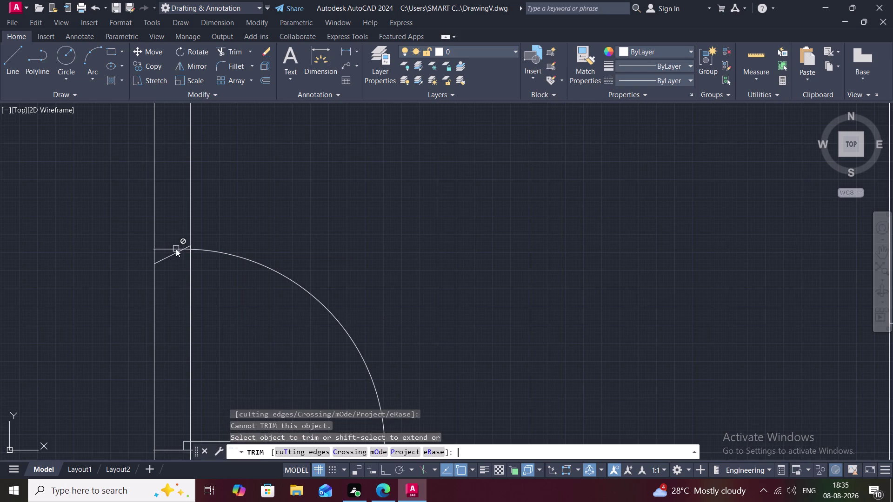
click(176, 254)
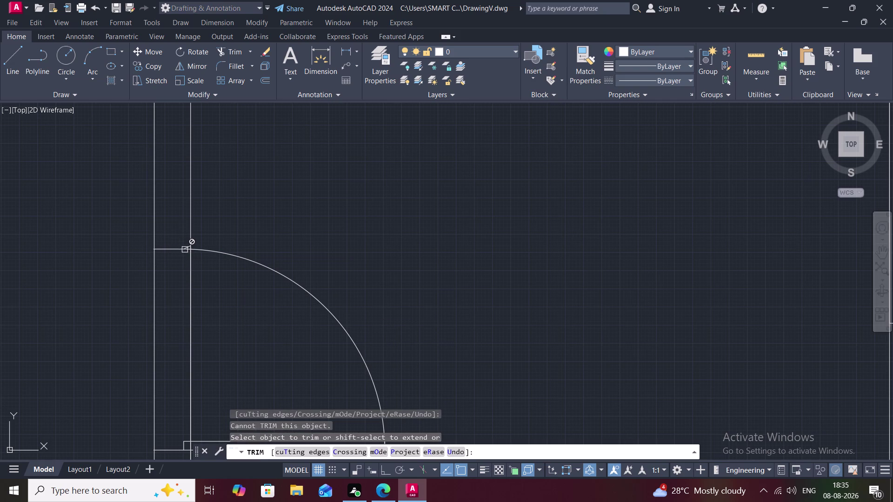
scroll(up, 3)
click(186, 248)
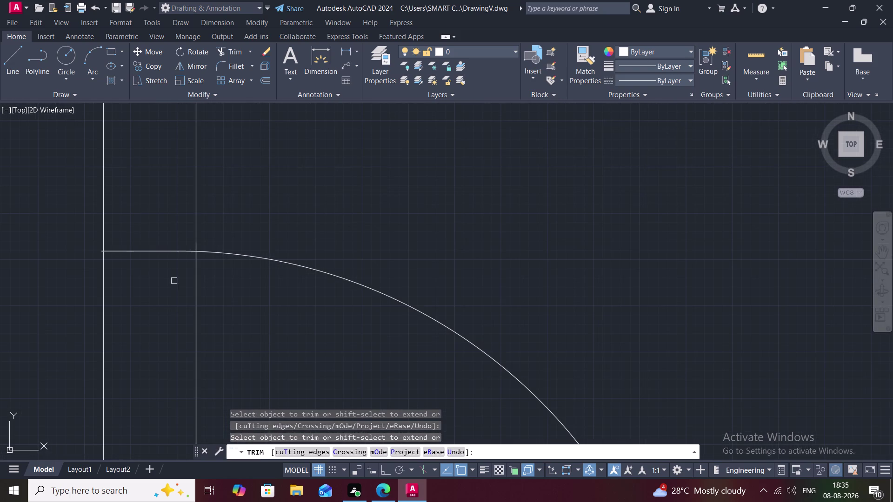
Zoom out to the corridor rooms and doors, ending the trim command.
scroll(up, 3)
scroll(down, 3)
scroll(down, 3)
scroll(down, 3)
middle_drag(162, 311, 181, 163)
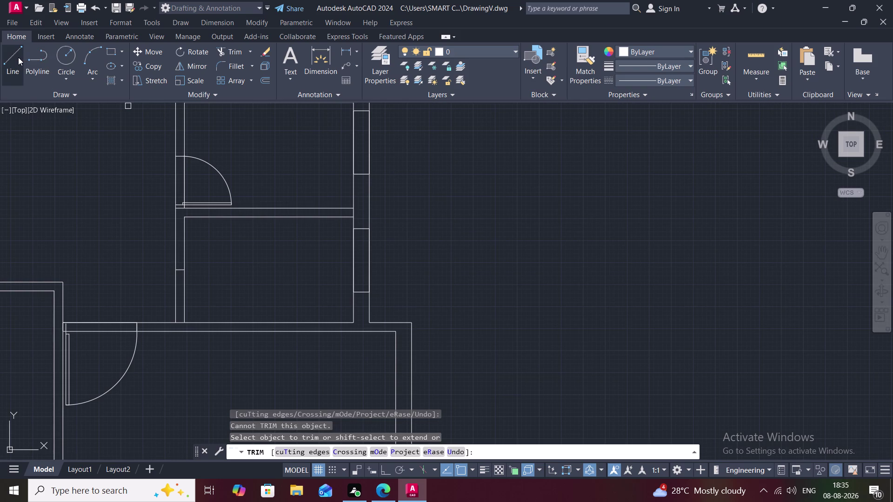
text(C)
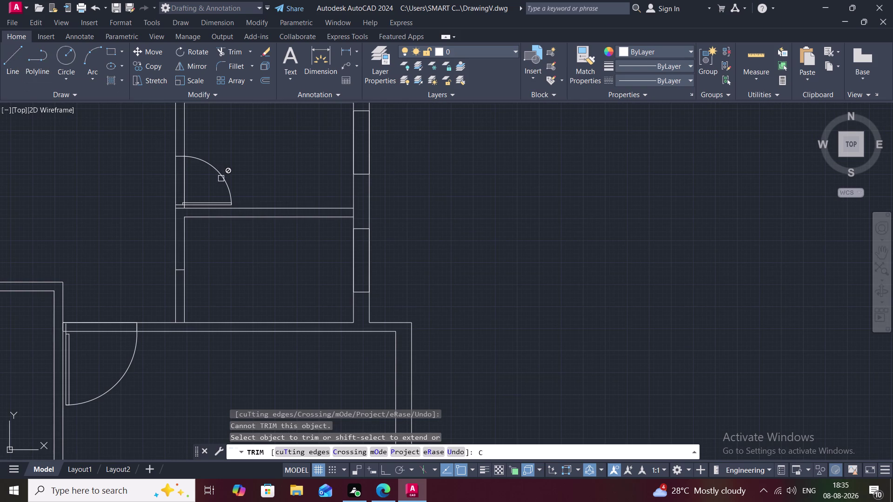
text(O)
key(space)
key(Escape)
text(CO)
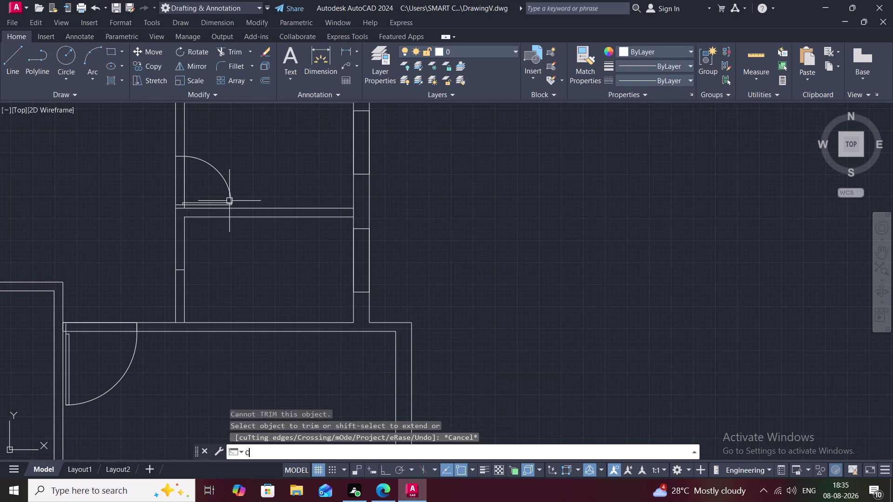
Copy the small door from its corner into the room below.
key(space)
click(225, 198)
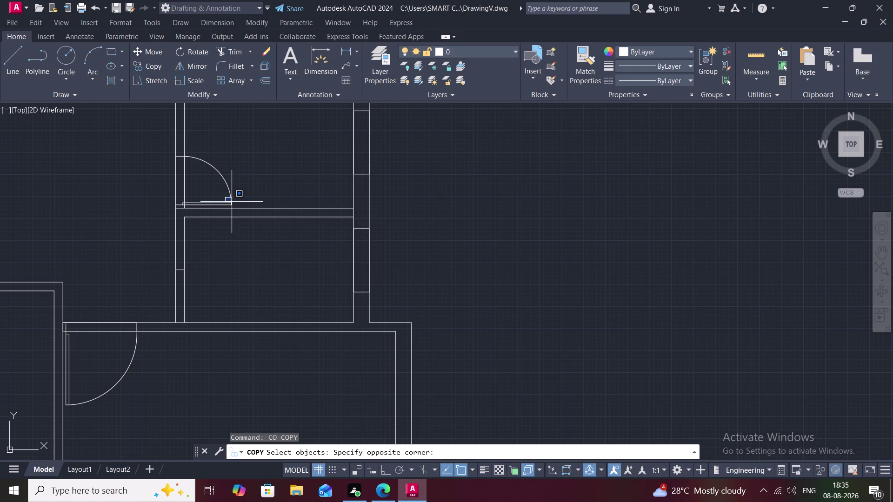
key(Escape)
click(231, 202)
right_click(231, 202)
click(231, 202)
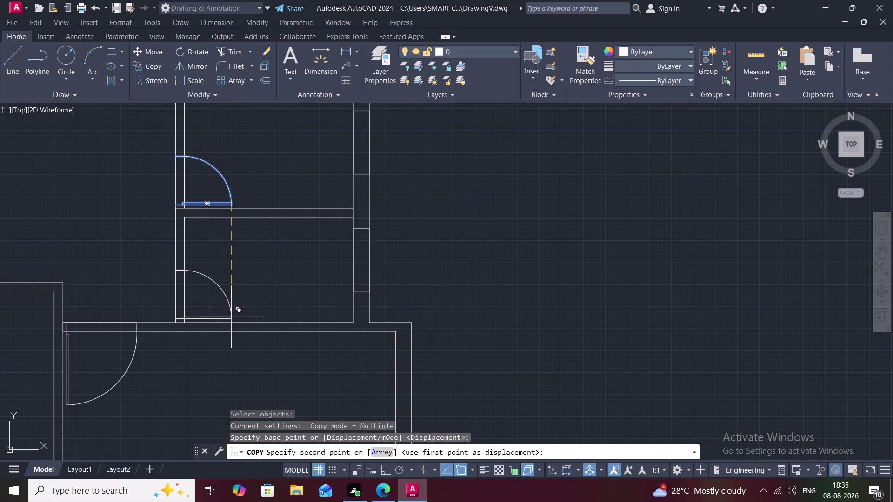
click(231, 318)
Place another small door copy in the room above, then view the whole plan.
scroll(down, 3)
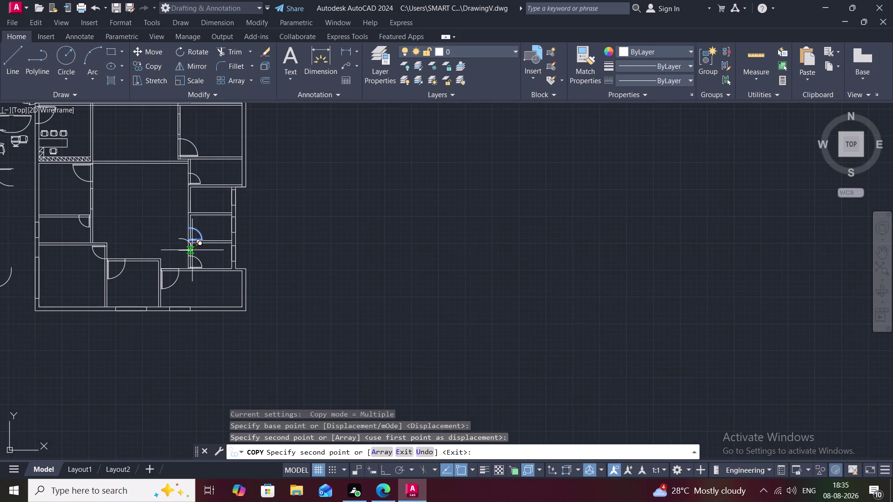
scroll(up, 3)
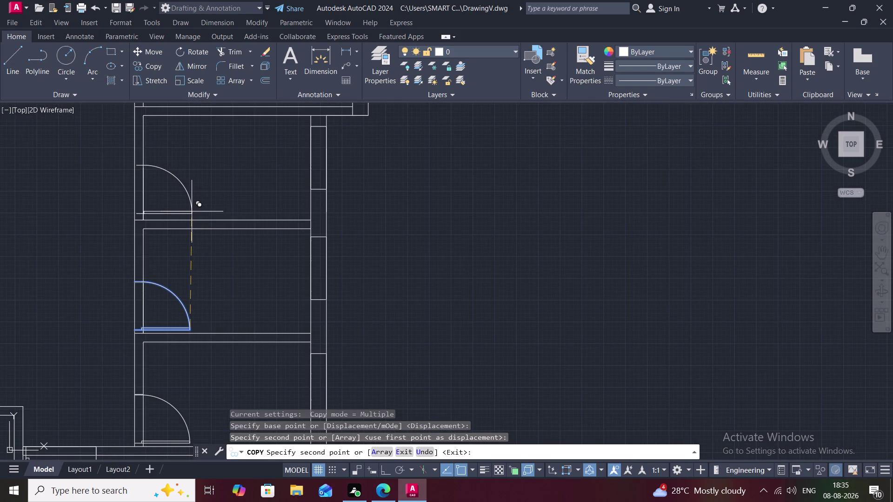
click(190, 212)
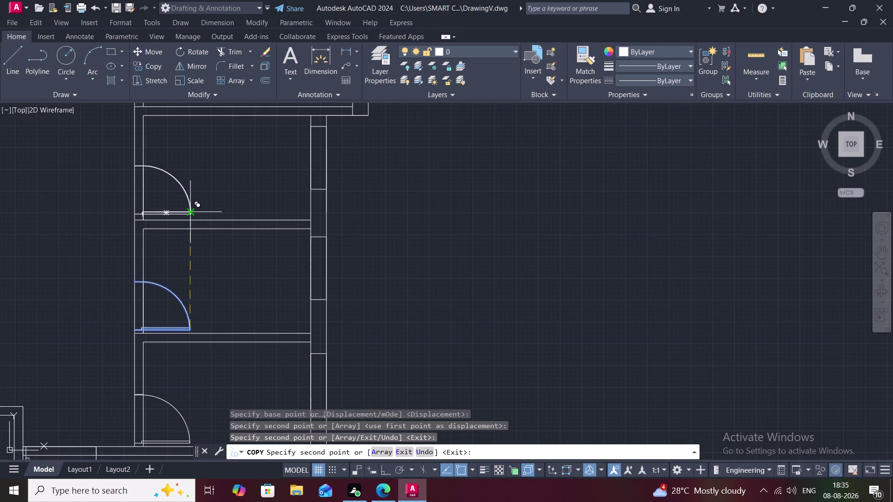
key(Escape)
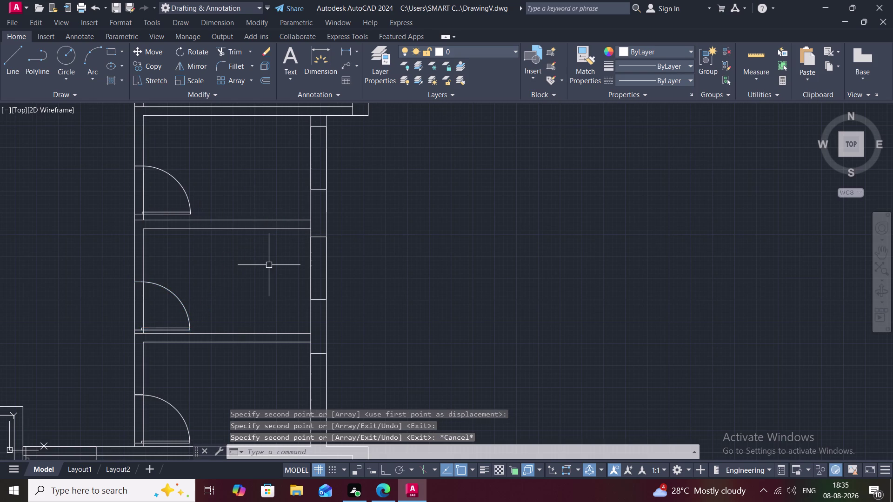
scroll(down, 3)
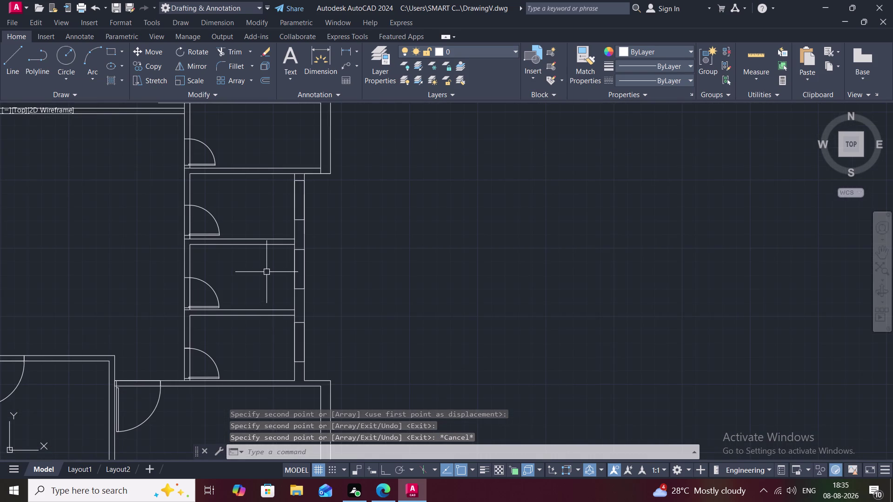
middle_drag(266, 272, 350, 262)
scroll(down, 3)
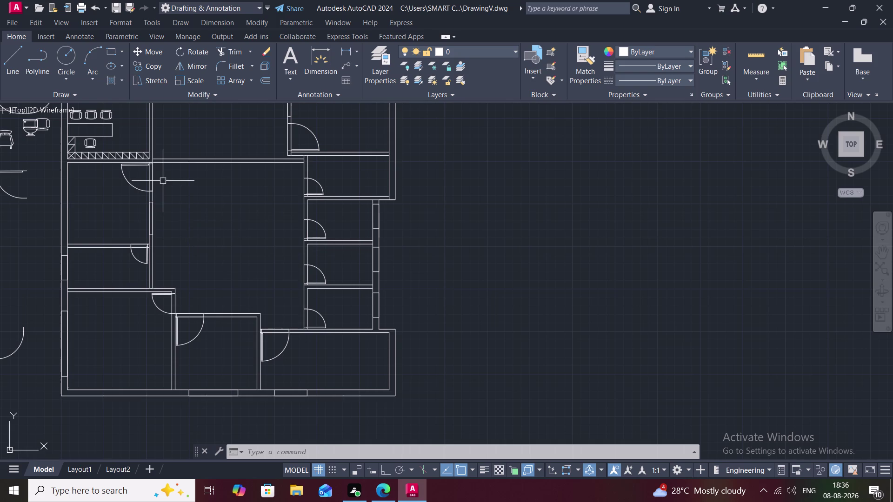
Offset the central room's top horizontal wall line 3' downward.
text(O)
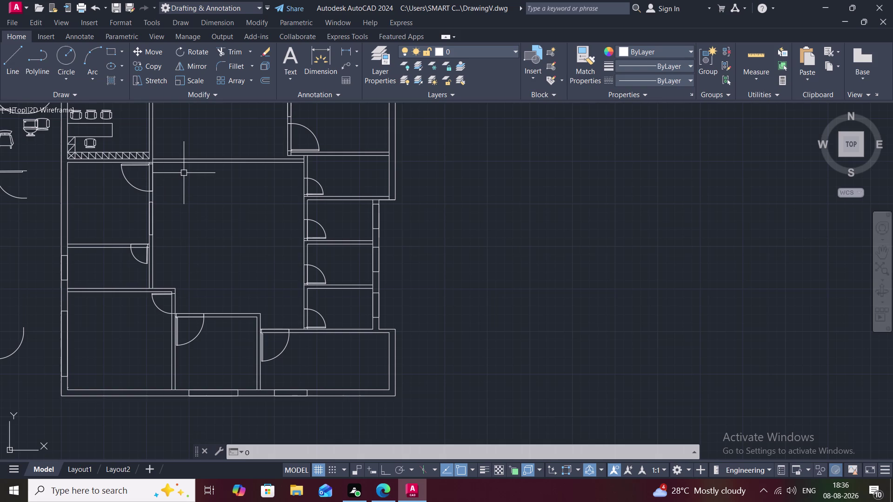
key(space)
text(3)
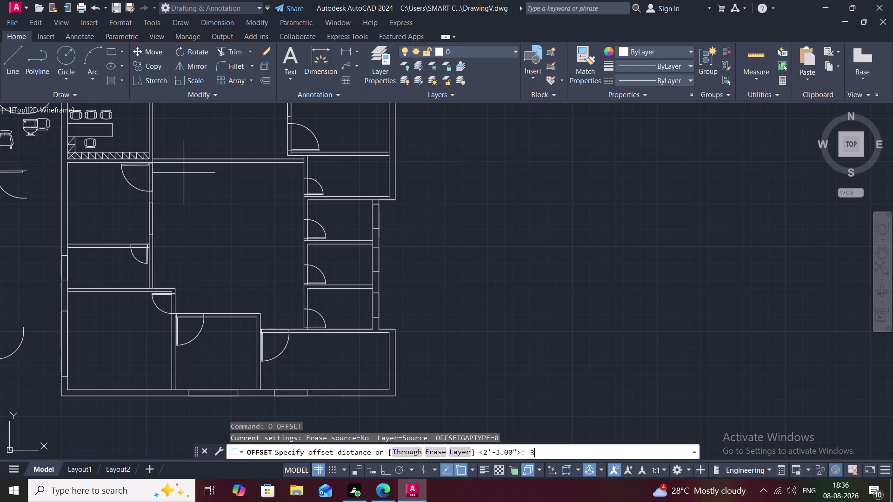
text(')
key(space)
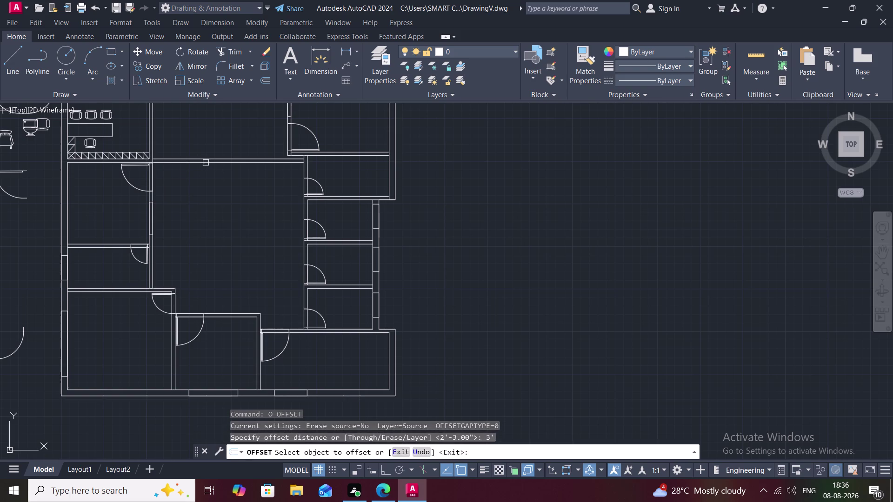
click(213, 163)
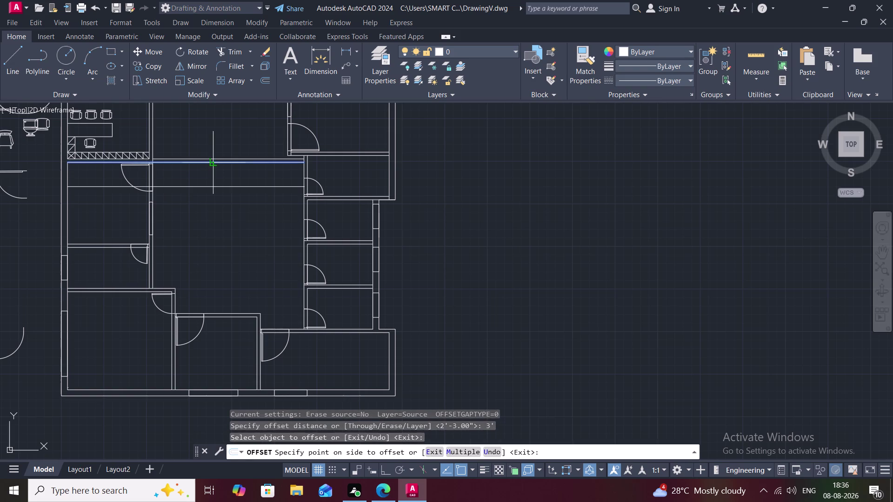
click(210, 191)
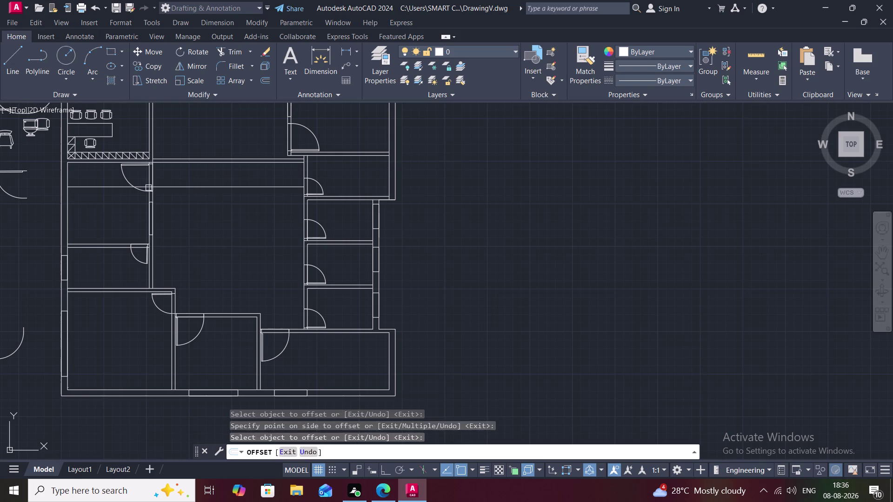
scroll(up, 3)
Trim the new 3' offset line's overhang back to the left vertical wall.
text(TR)
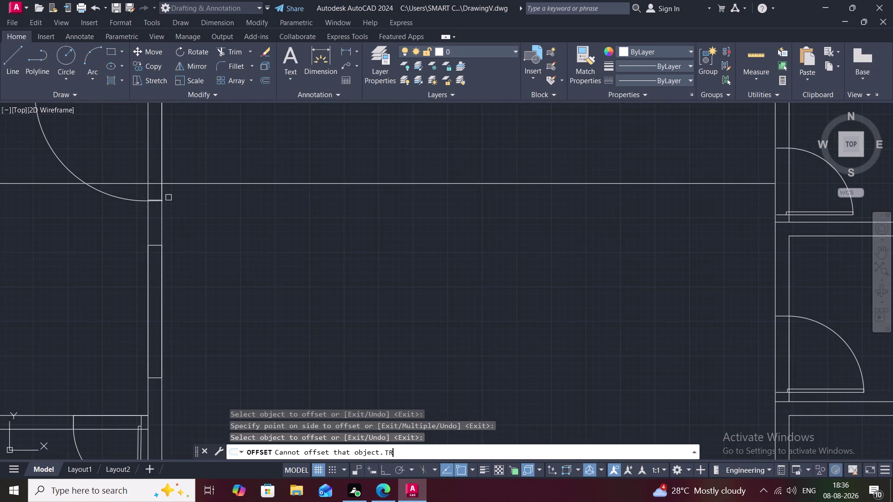
key(space)
key(Escape)
text(TR)
key(space)
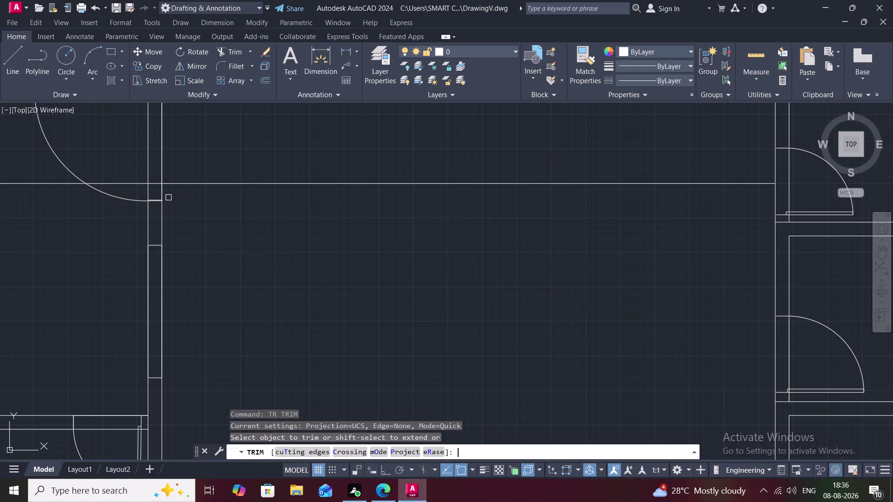
click(155, 185)
click(122, 181)
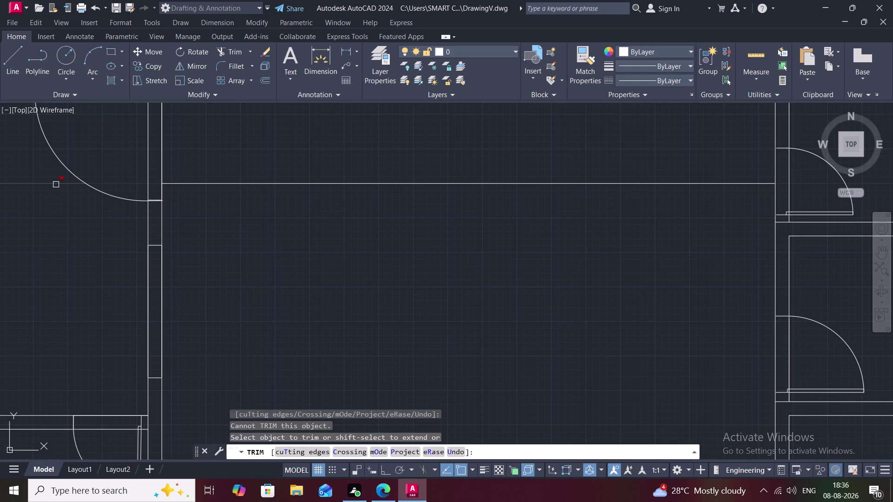
click(56, 185)
scroll(down, 3)
key(Escape)
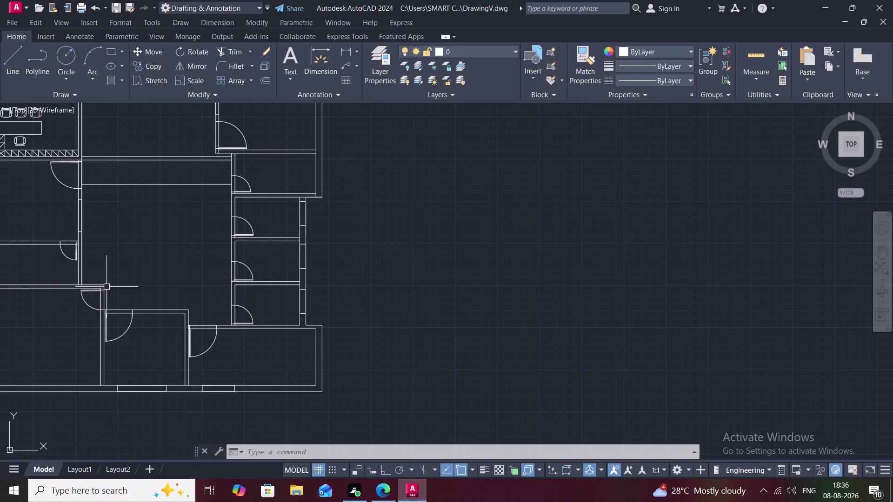
Trim the short wall segment left of the lower-left door swing arc.
scroll(up, 3)
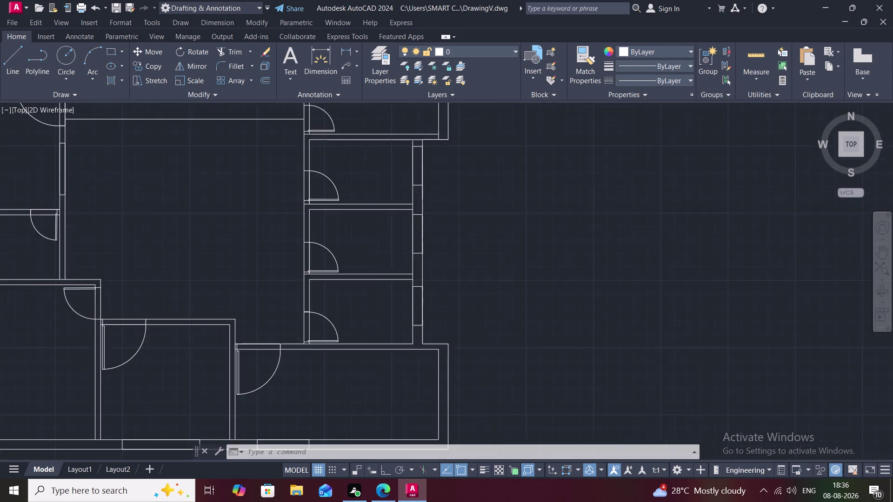
scroll(up, 3)
text(T)
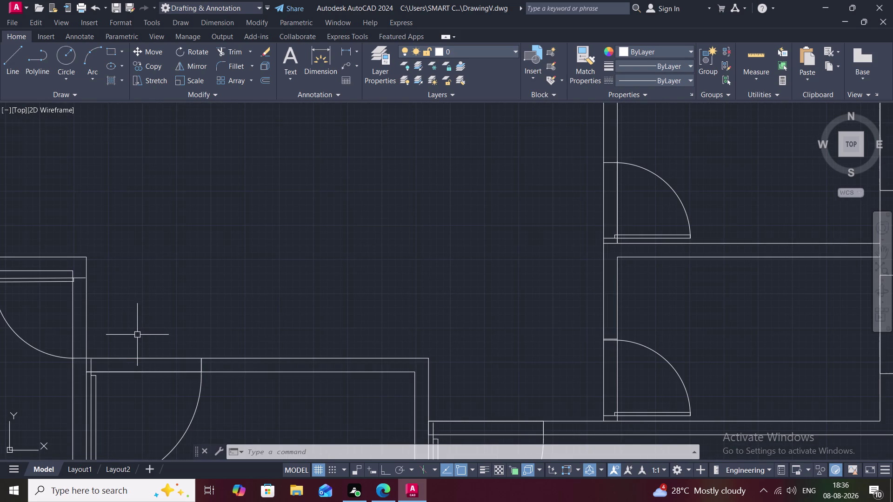
text(R)
key(space)
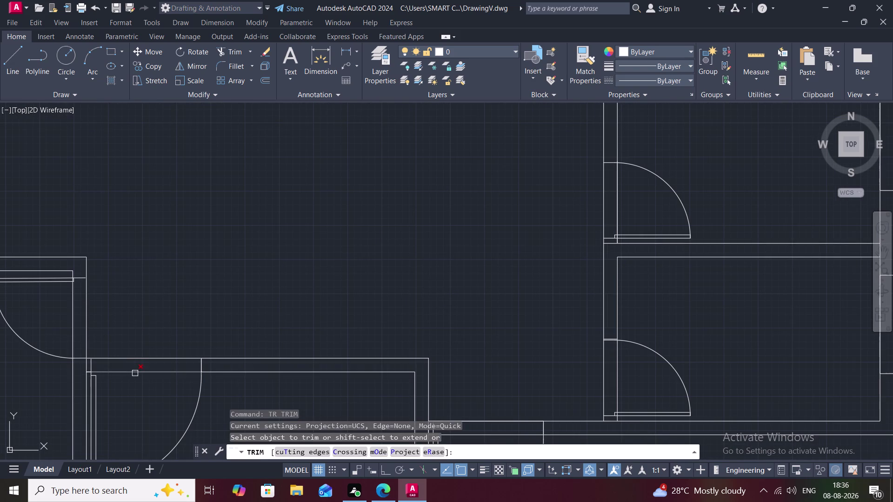
click(135, 373)
click(138, 358)
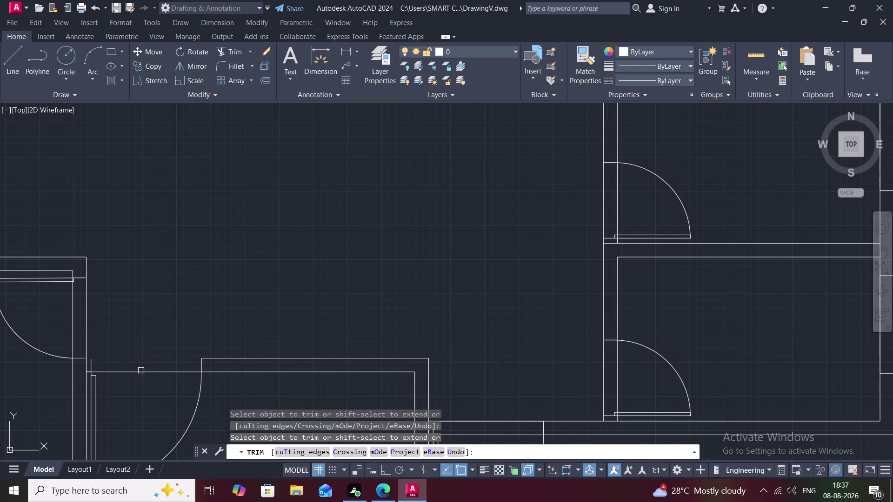
click(141, 372)
scroll(up, 3)
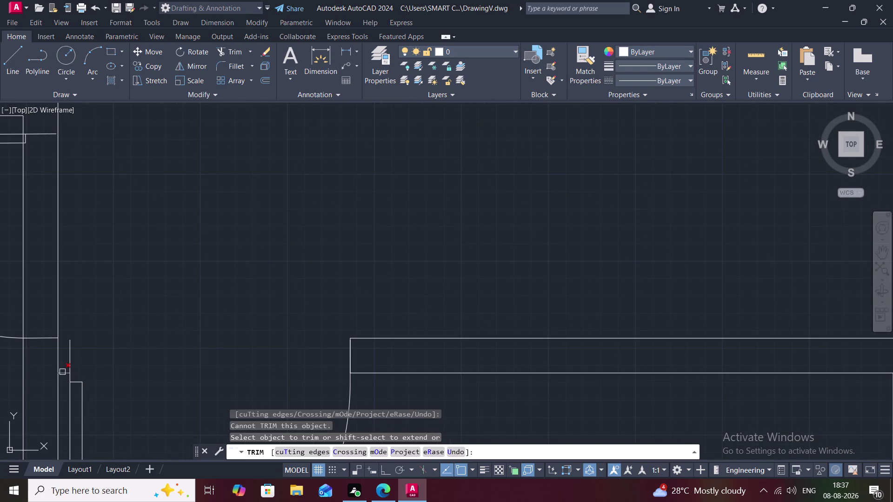
click(65, 373)
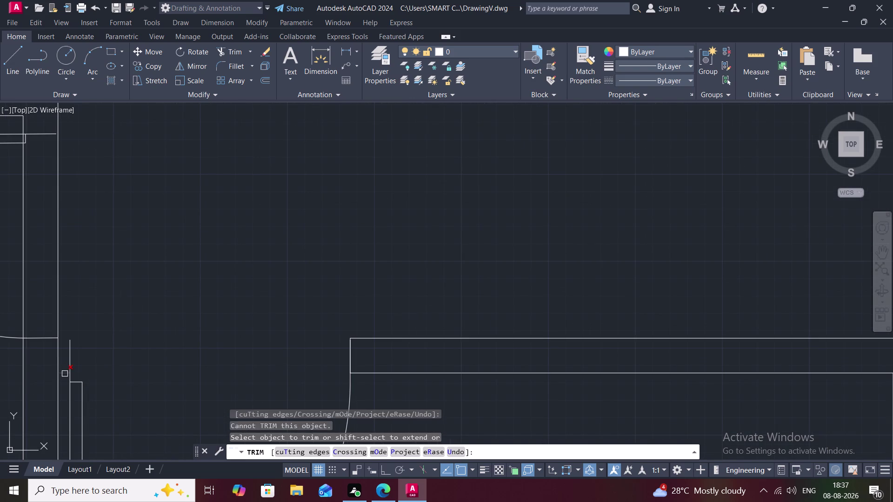
click(64, 375)
Pan across the plan and begin a new line.
scroll(down, 3)
scroll(down, 3)
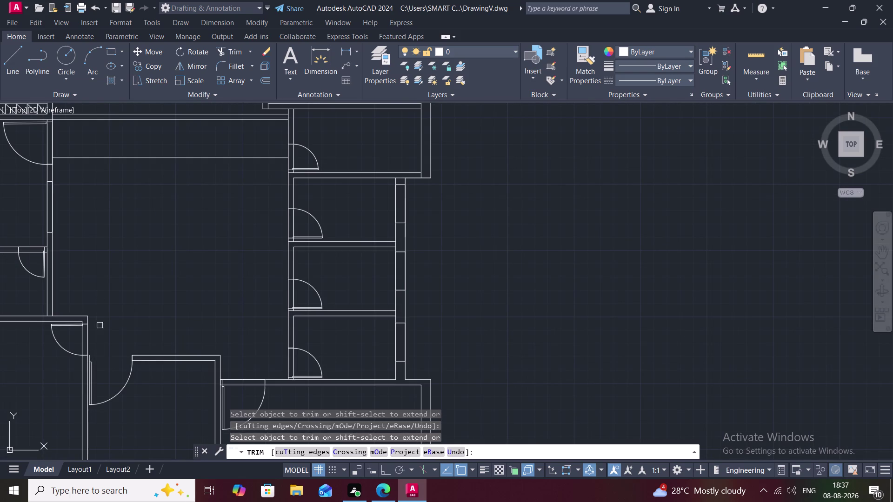
scroll(up, 3)
middle_drag(98, 334, 133, 237)
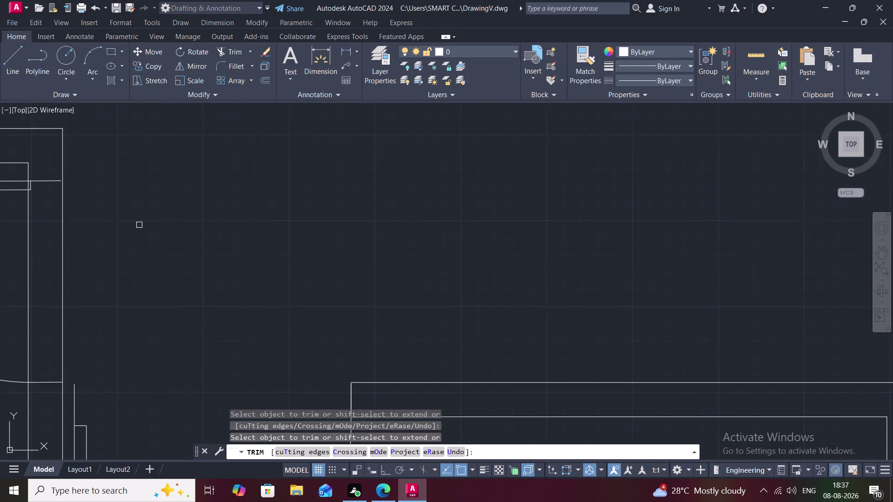
scroll(down, 3)
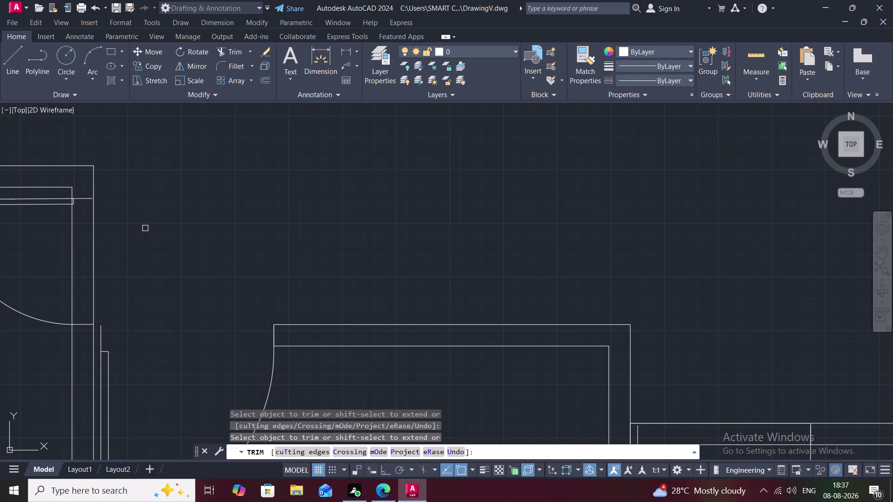
text(L)
key(space)
key(Escape)
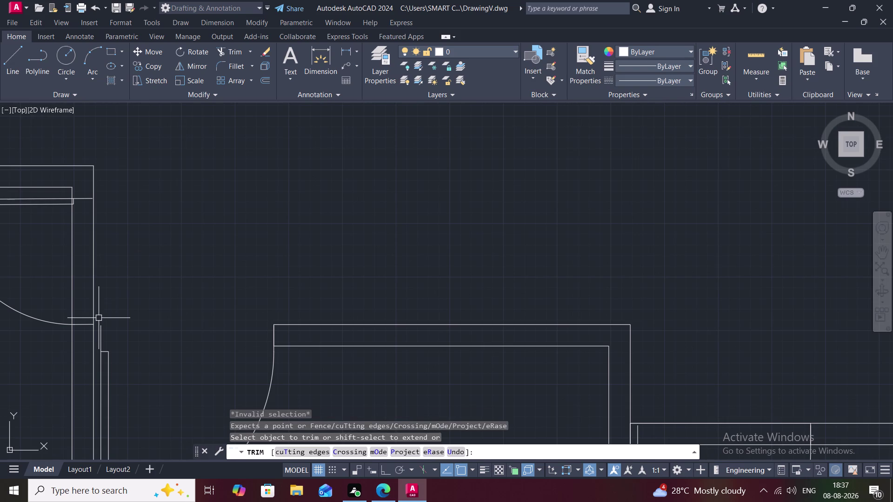
text(L)
key(space)
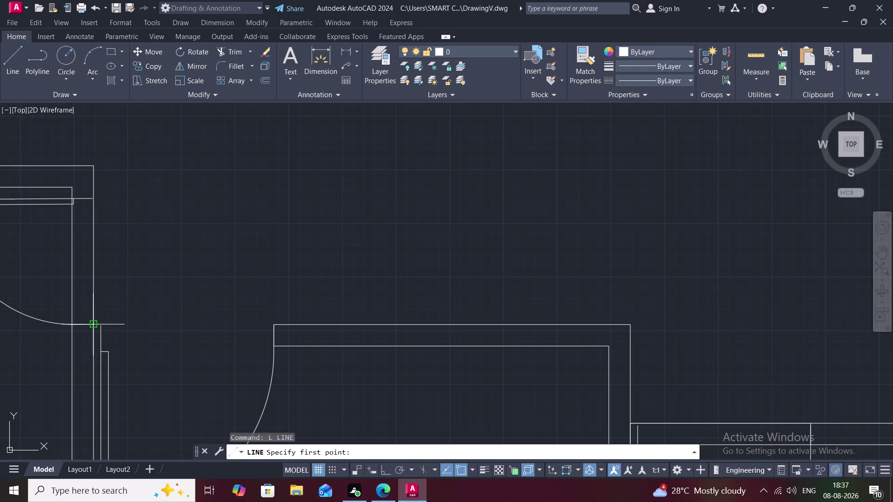
Draw a short line from the lower-left door arc's end to the inner wall line.
click(93, 325)
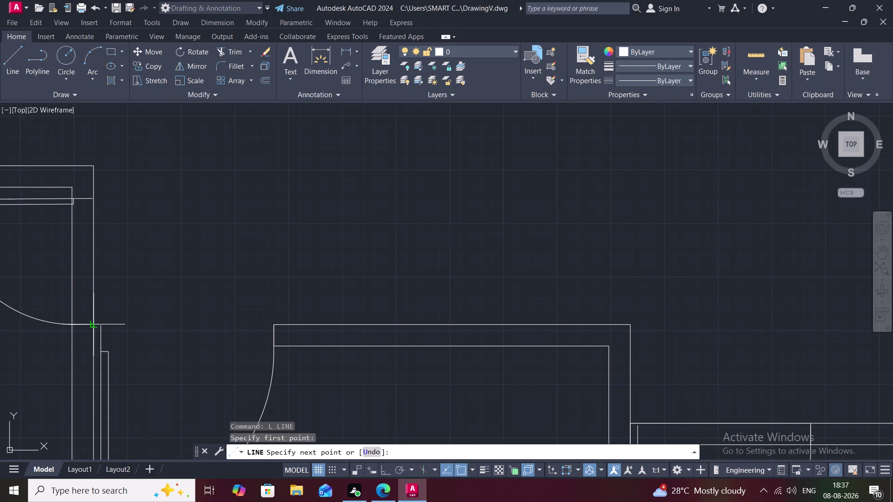
click(100, 322)
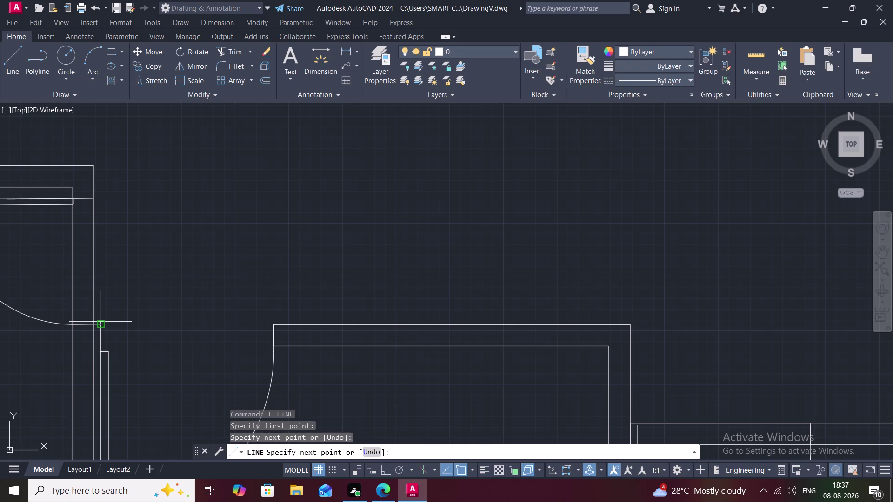
key(Escape)
scroll(up, 3)
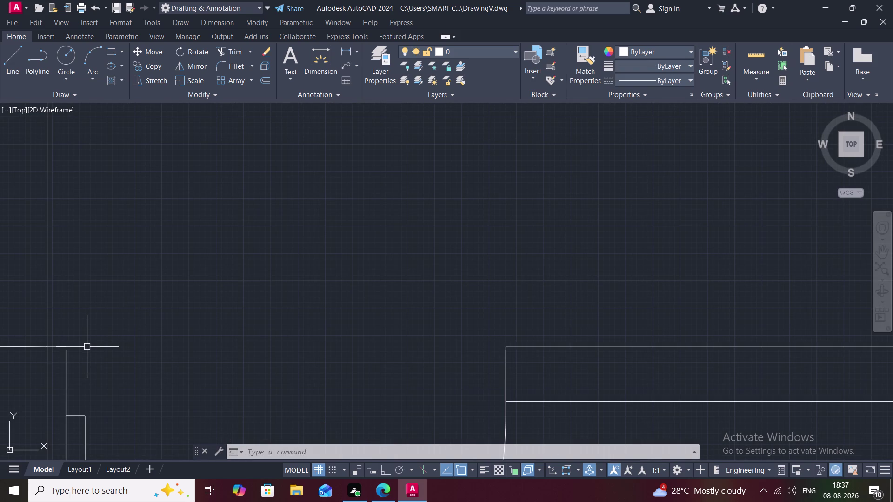
scroll(down, 3)
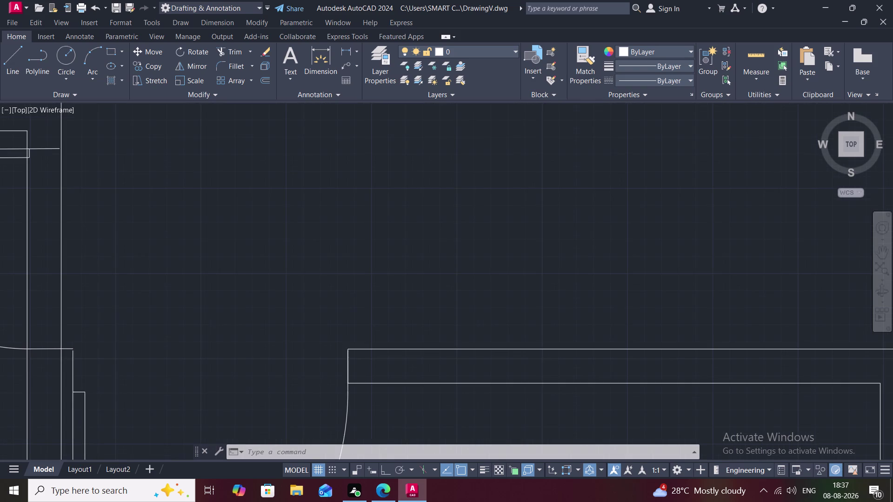
scroll(down, 3)
scroll(up, 3)
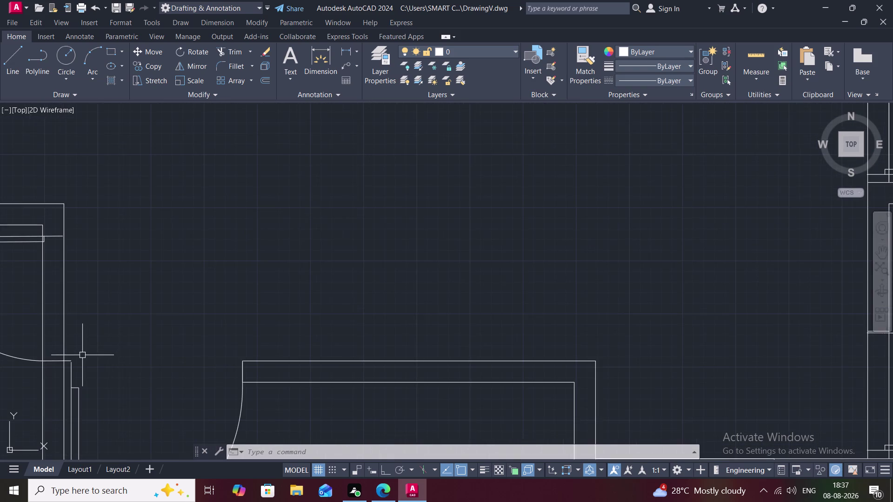
scroll(up, 3)
Draw a vertical closing line down from the next wall corner, then return to the door rooms.
text(L)
key(space)
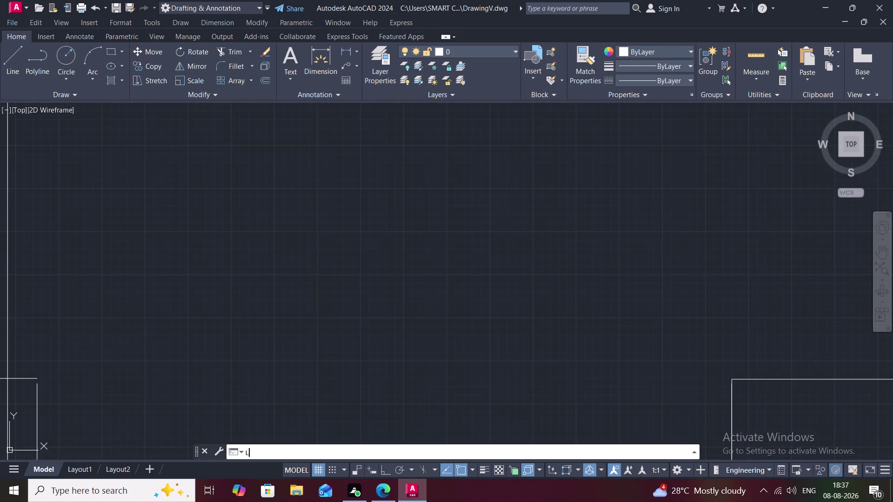
middle_drag(82, 356, 241, 302)
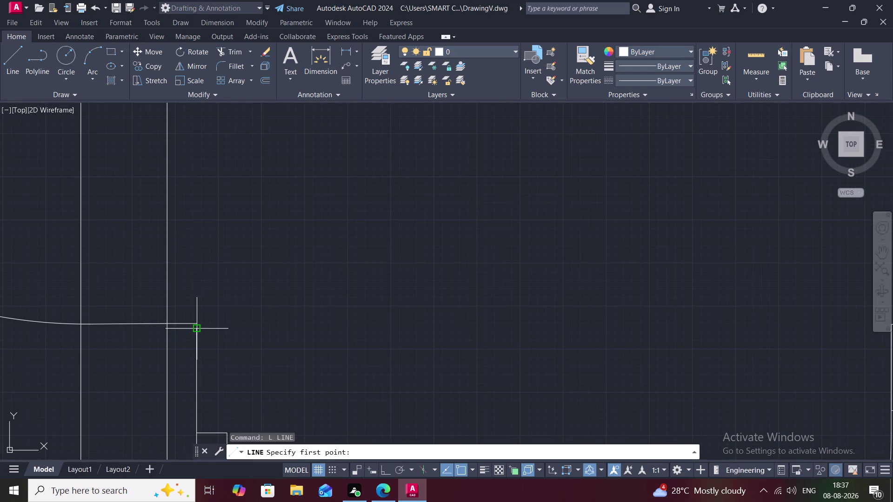
scroll(up, 3)
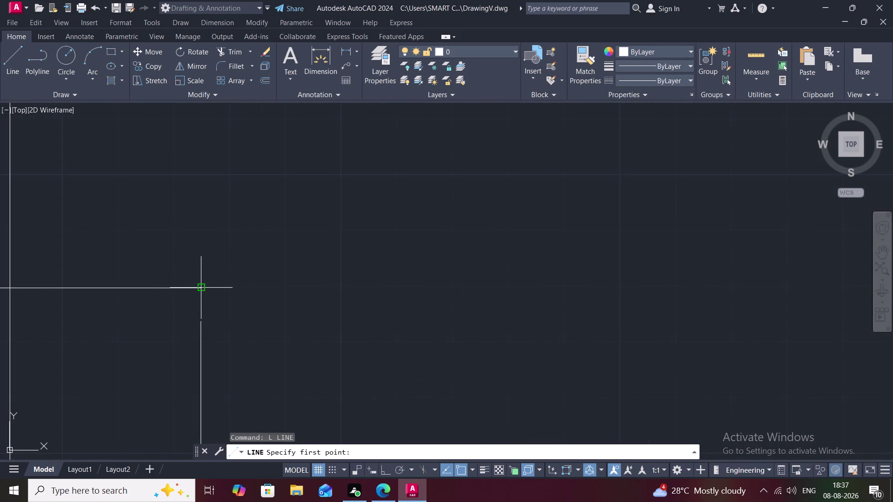
click(199, 289)
click(199, 323)
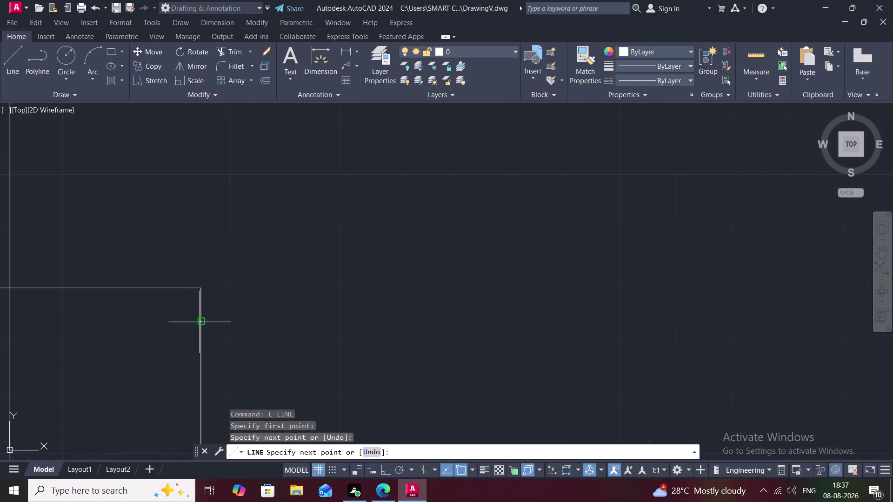
key(Escape)
scroll(down, 3)
scroll(down, 3)
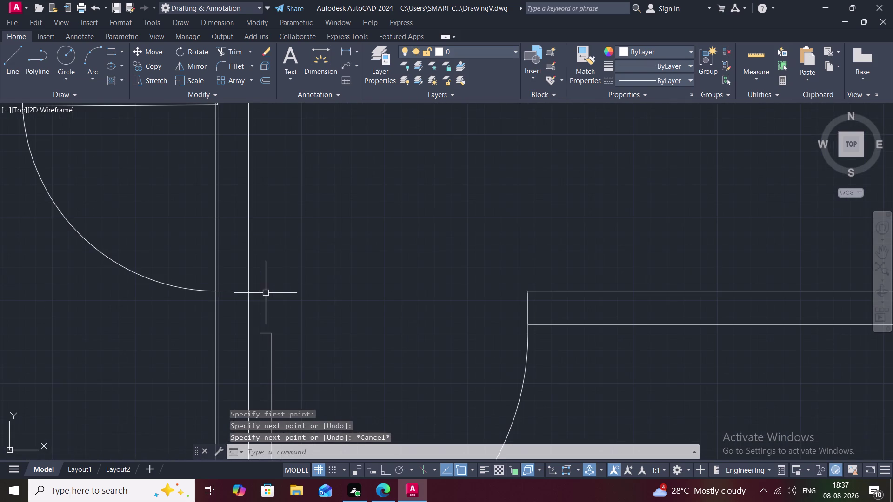
middle_drag(287, 270, 203, 301)
scroll(down, 3)
scroll(down, 3)
middle_drag(208, 244, 204, 263)
scroll(down, 3)
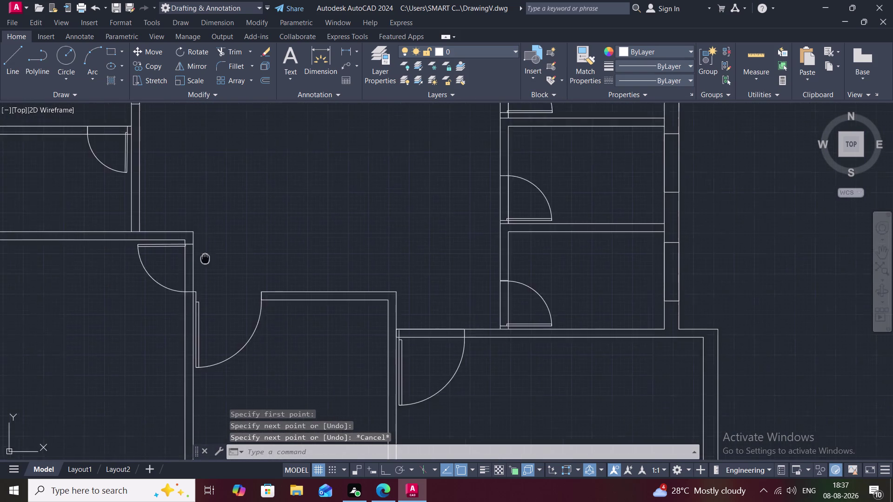
middle_drag(204, 264, 193, 303)
scroll(down, 3)
scroll(up, 3)
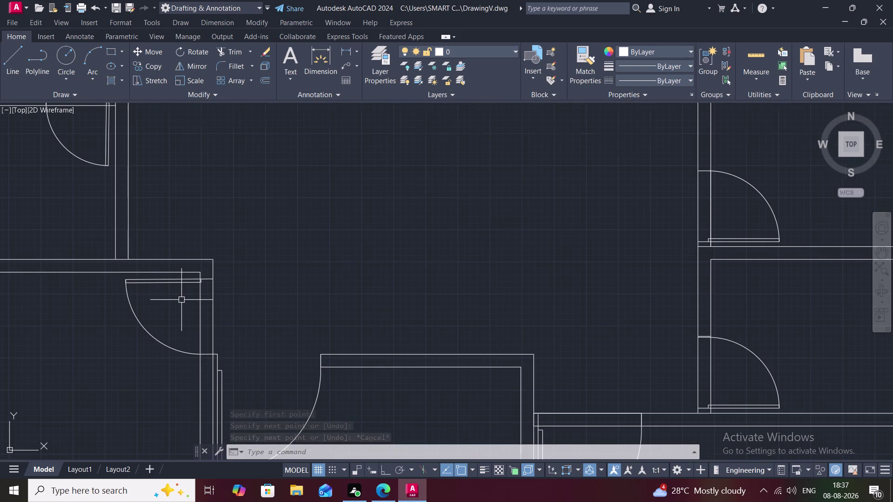
With Ortho on, draw the counter's top edge 2' up from the wall corner, then right.
text(L)
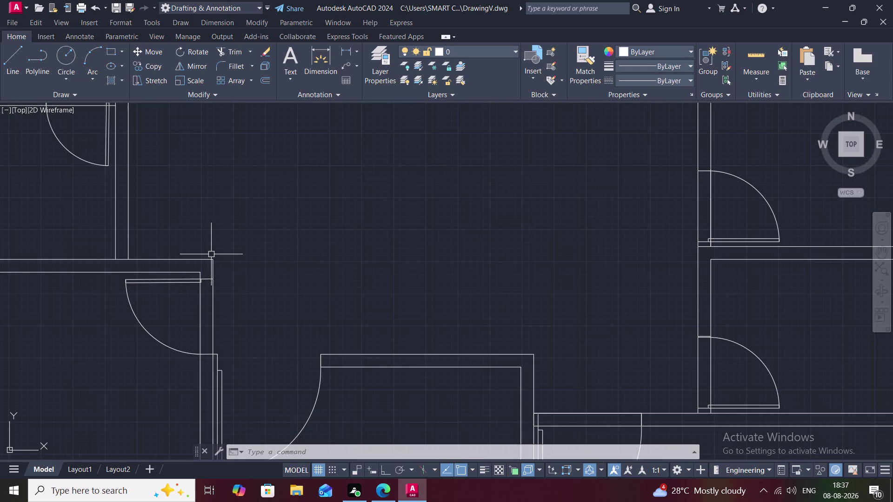
key(space)
click(210, 257)
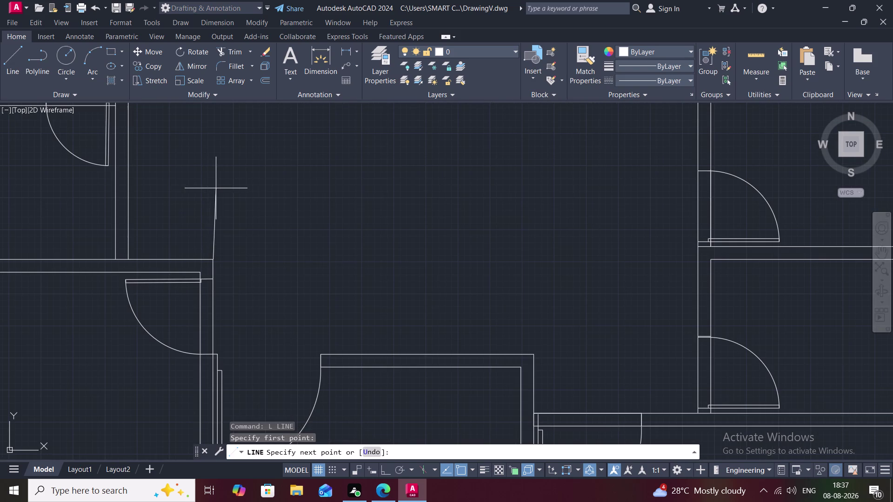
key(2)
key(apostrophe)
key(F8)
key(Return)
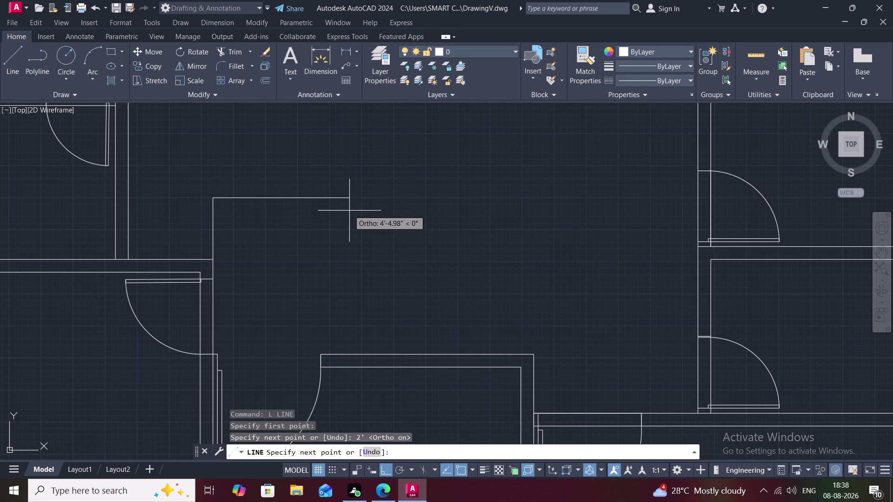
scroll(down, 3)
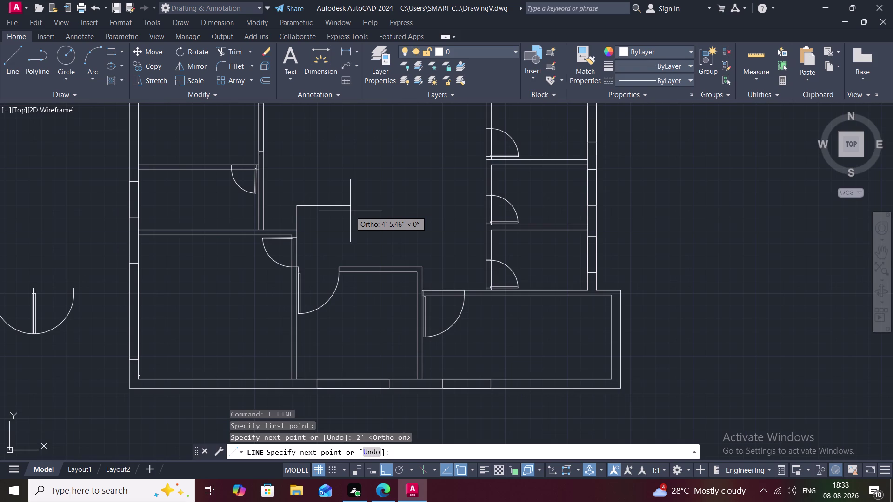
click(463, 217)
key(Escape)
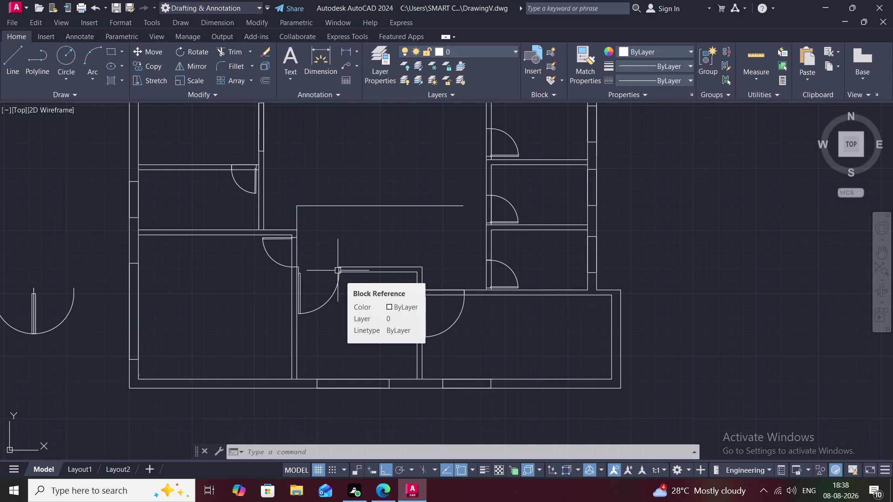
Draw two vertical lines from the lower wall up to the counter's top edge.
key(l)
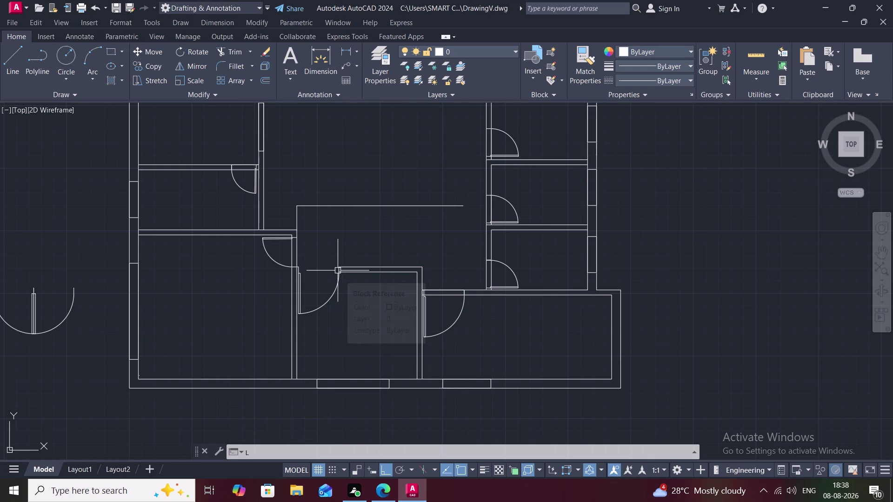
key(space)
click(337, 266)
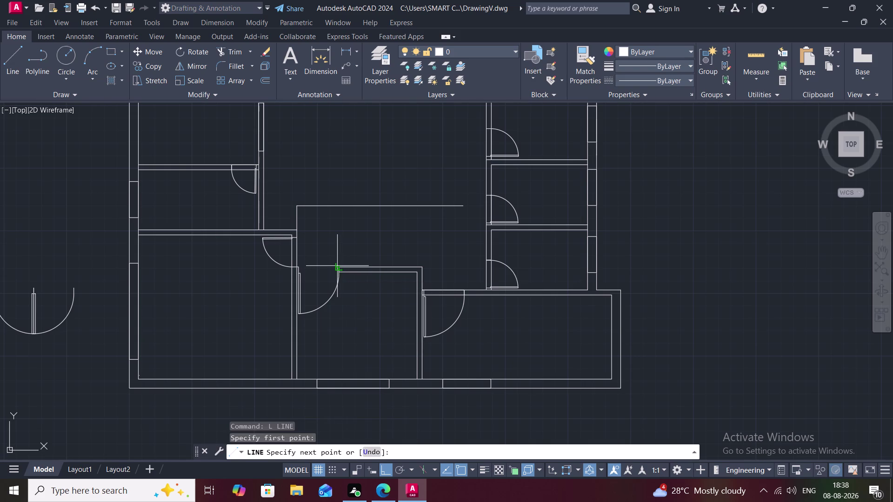
click(339, 204)
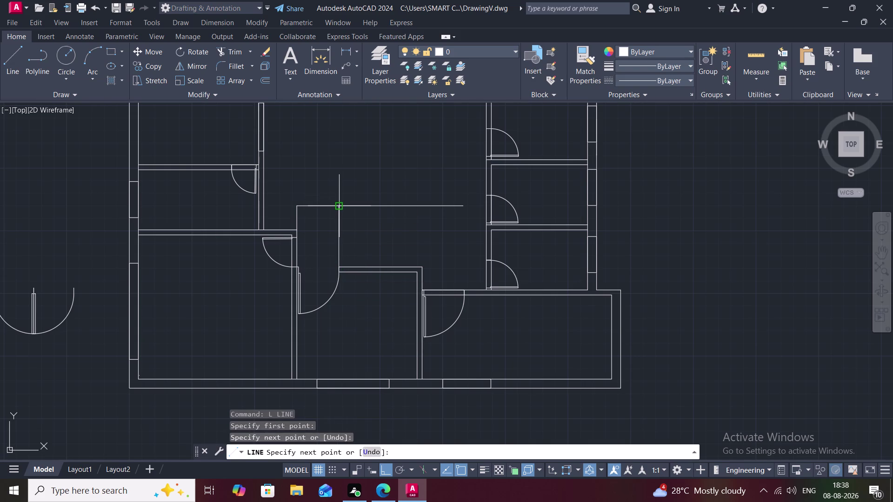
key(space)
key(space)
click(420, 268)
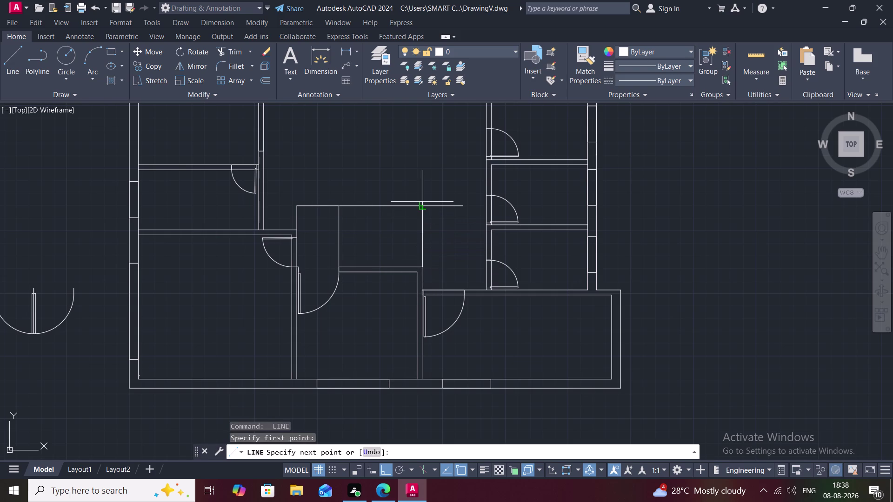
click(422, 202)
key(Escape)
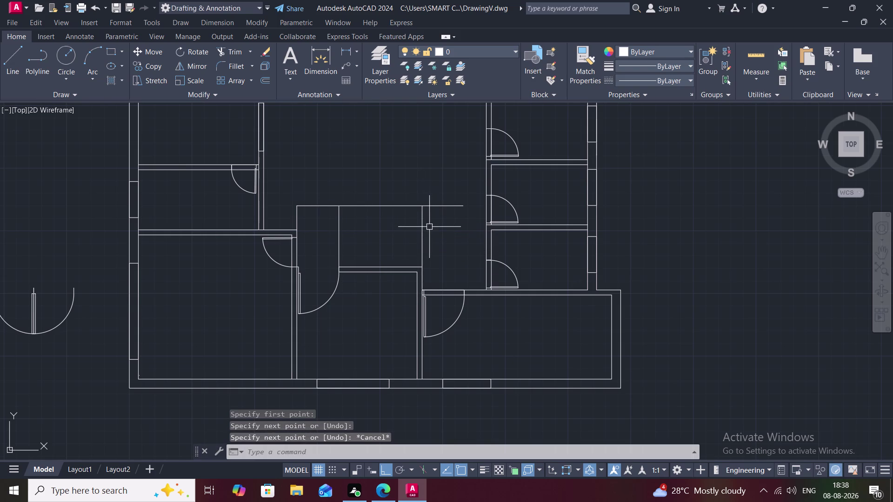
scroll(down, 3)
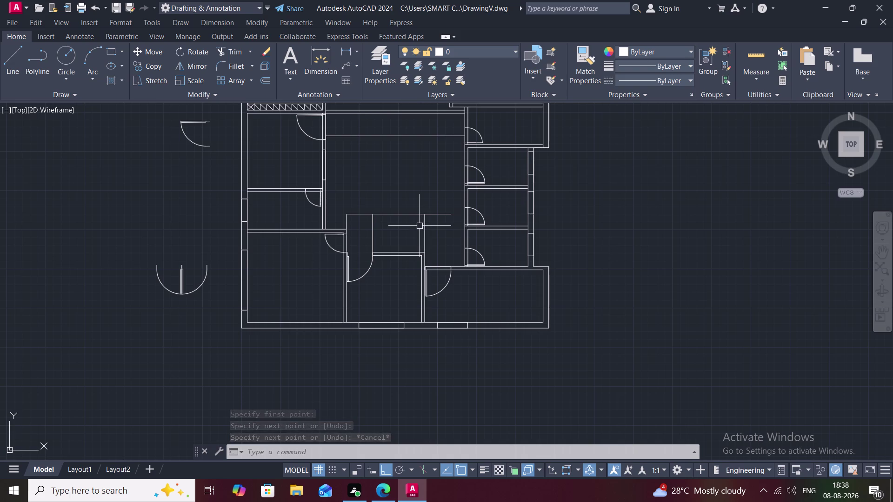
Offset the counter's top line 5" upward.
text(O)
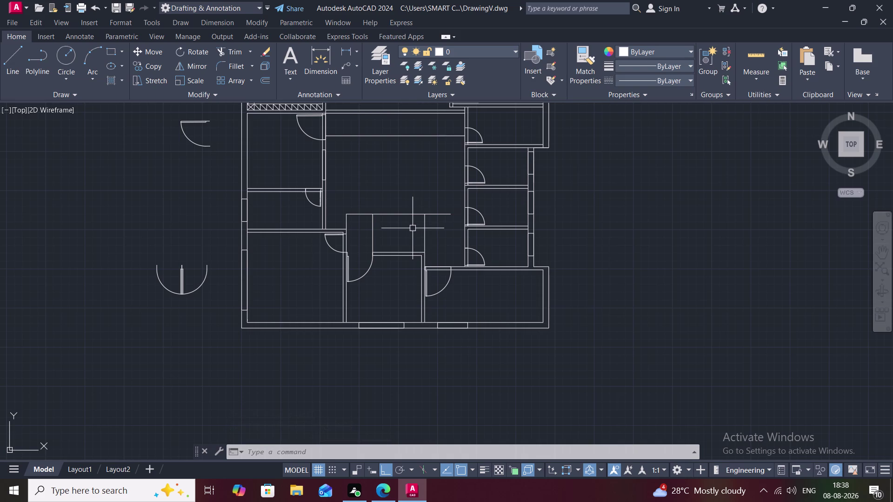
key(space)
text(5)
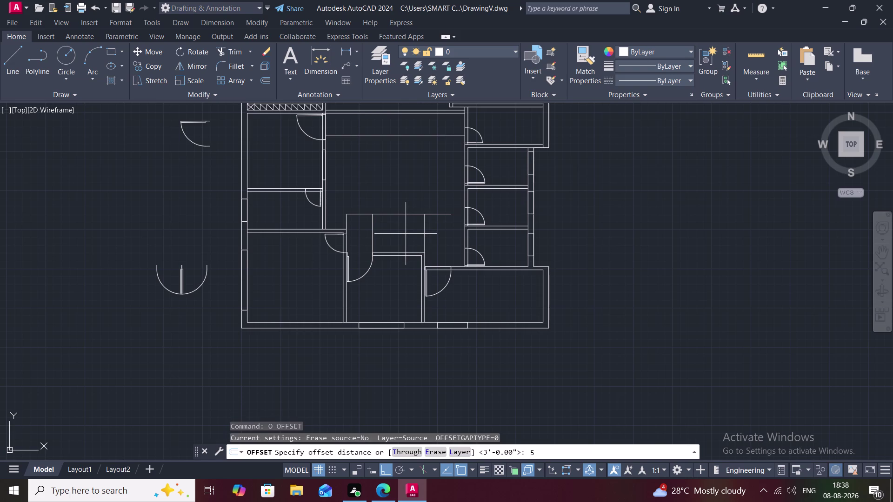
text(")
key(space)
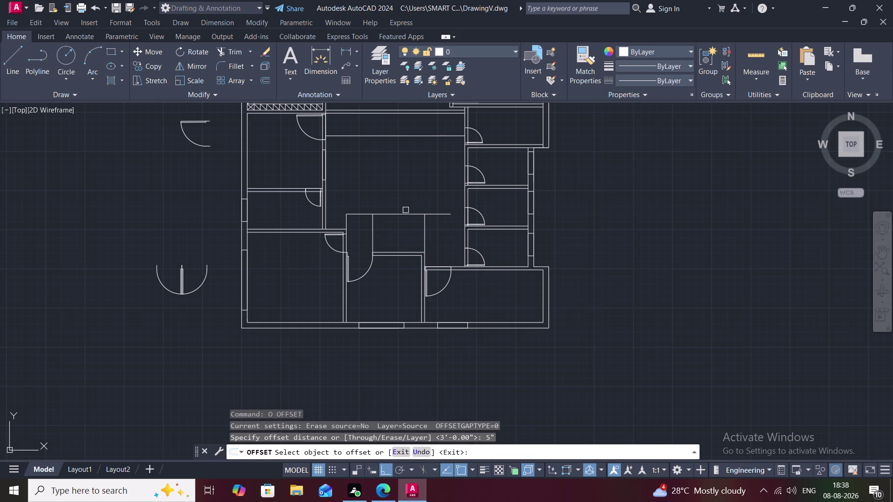
click(406, 213)
click(401, 202)
key(Escape)
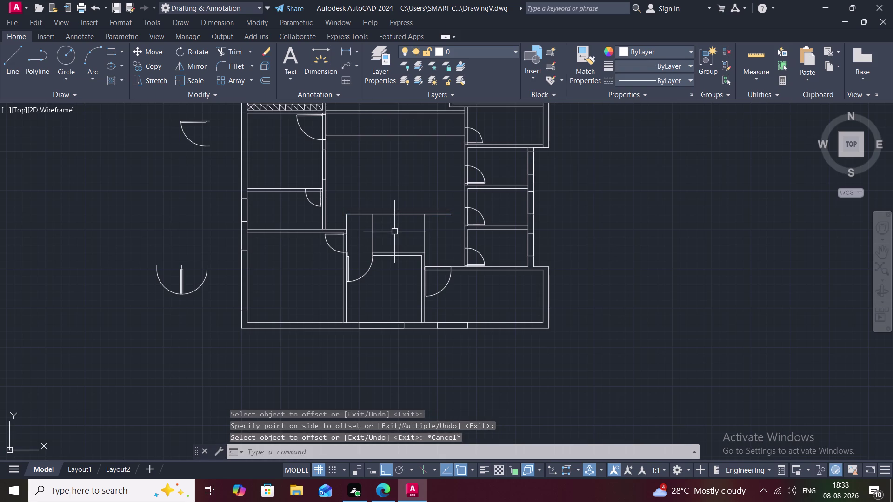
scroll(up, 3)
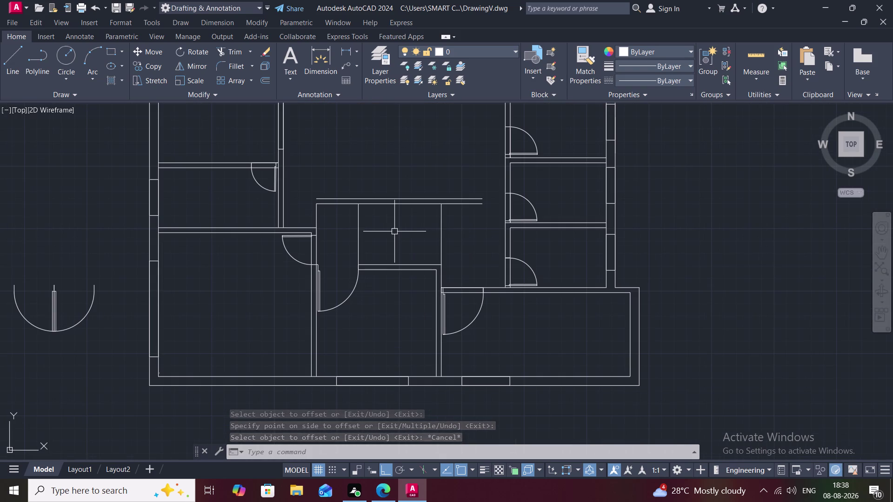
Draw a 2' vertical line from the counter's top edge on the right side.
key(2)
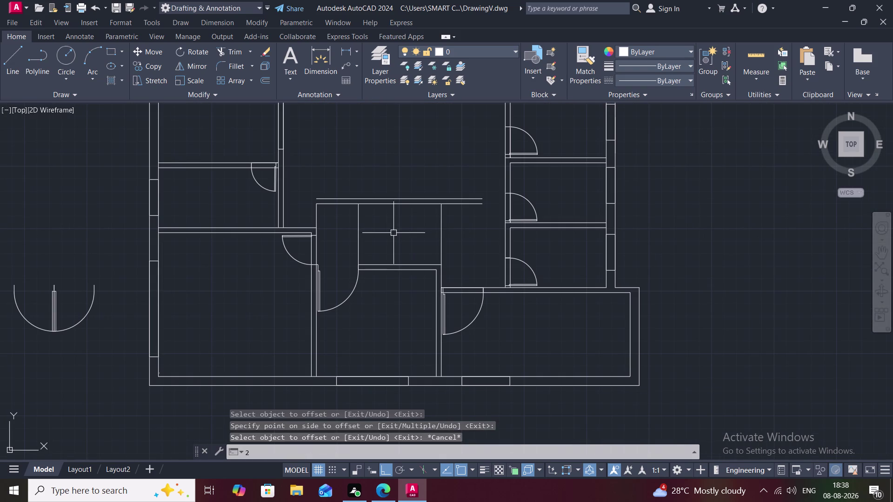
text(')
key(space)
key(Escape)
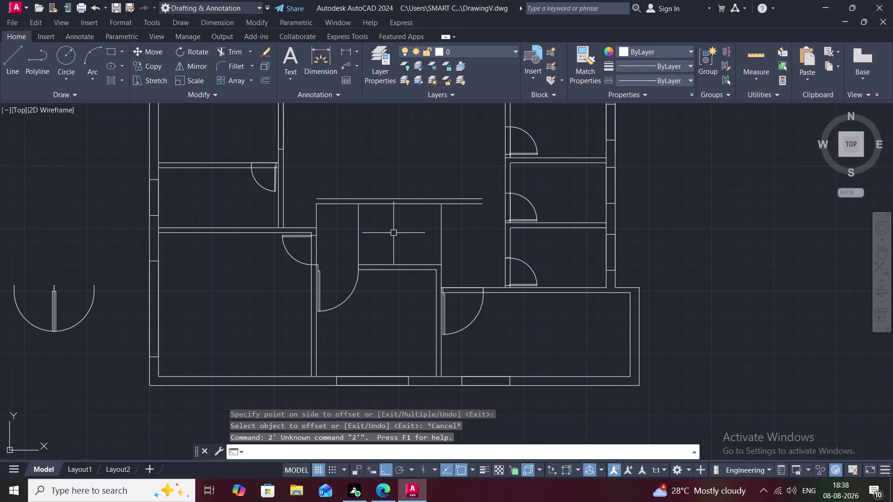
text(L)
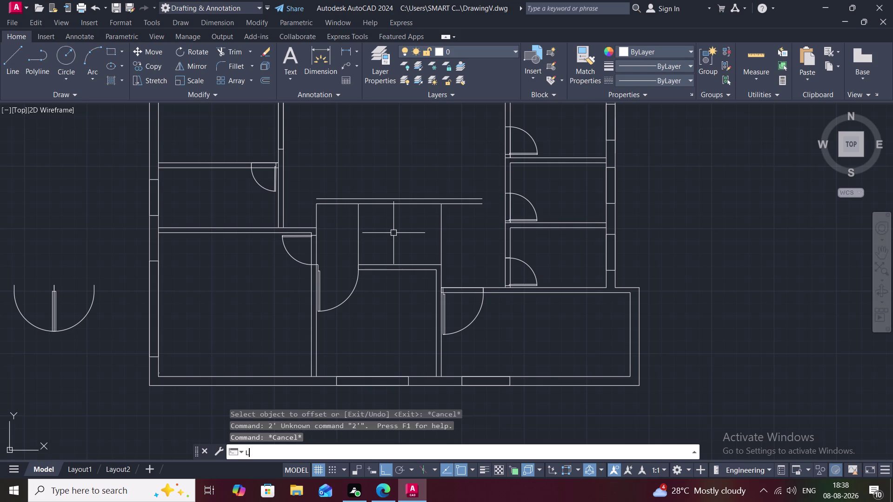
key(space)
click(443, 203)
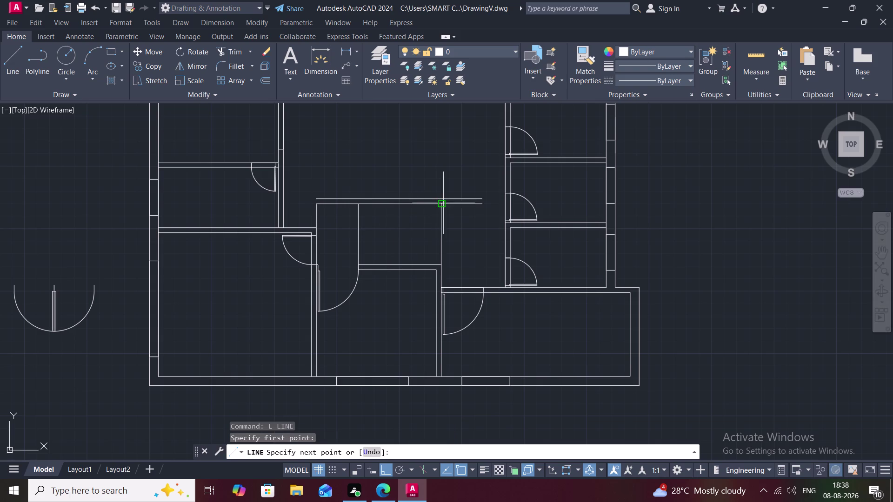
key(2)
key(apostrophe)
key(space)
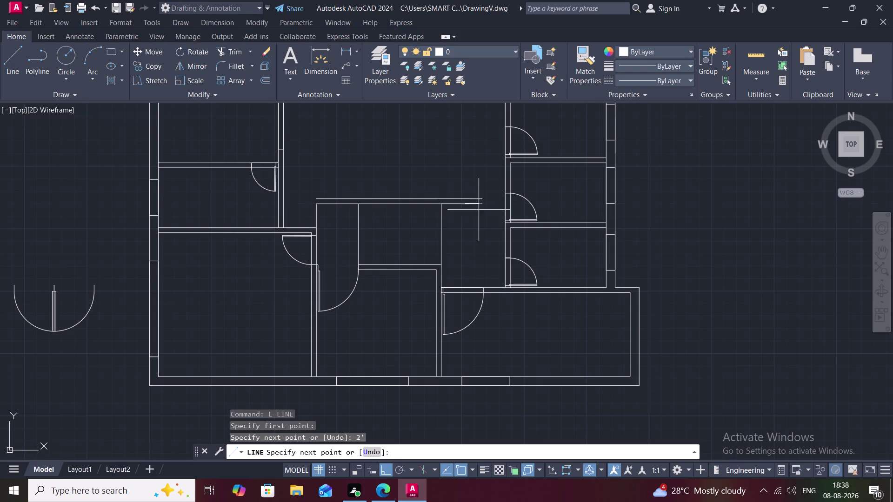
click(465, 172)
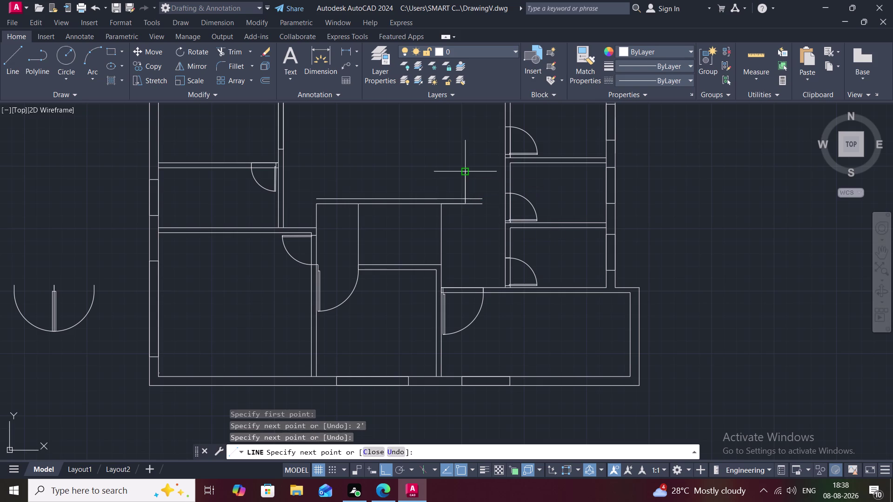
key(Escape)
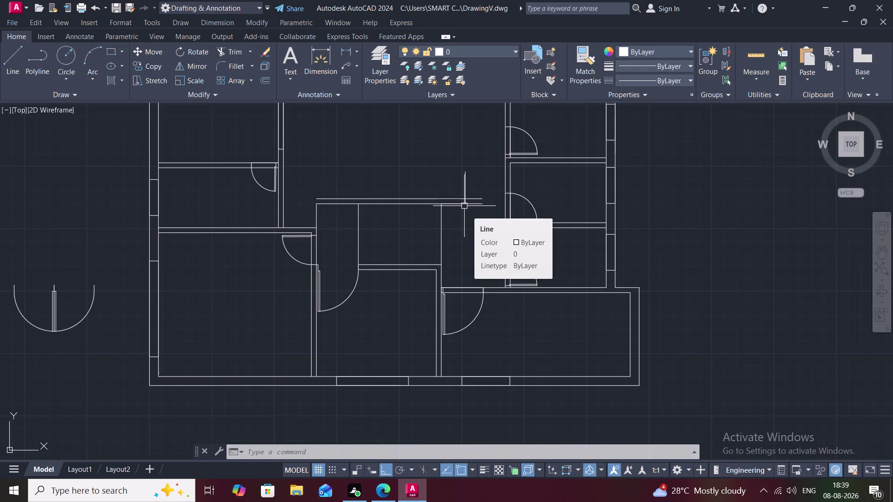
Extend two counter lines to their boundary edges.
text(TR)
key(space)
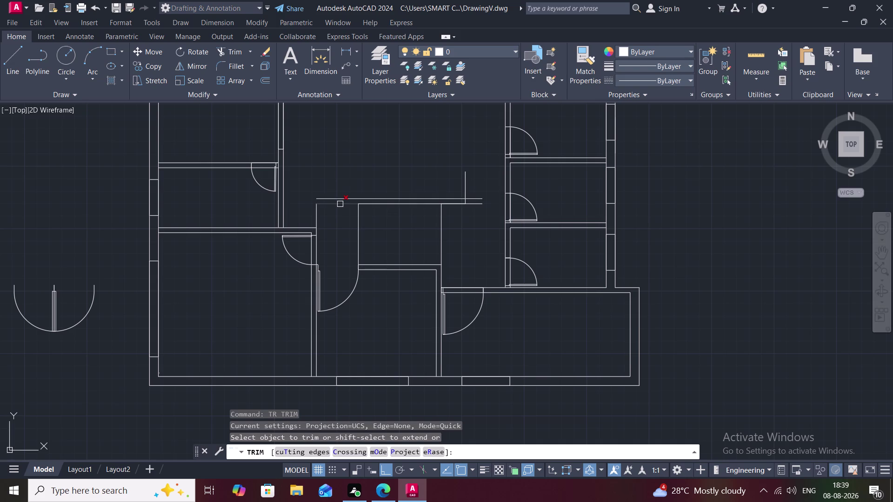
key(Escape)
text(E)
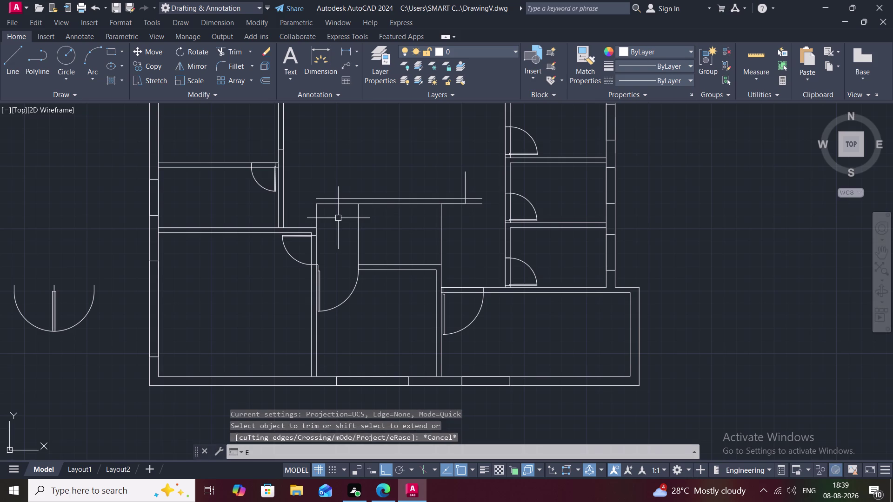
text(X)
key(space)
click(358, 211)
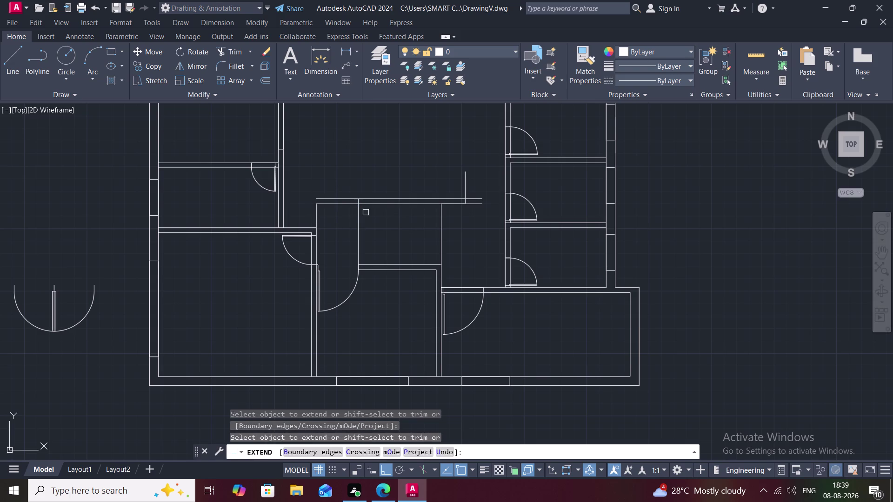
click(441, 225)
key(Escape)
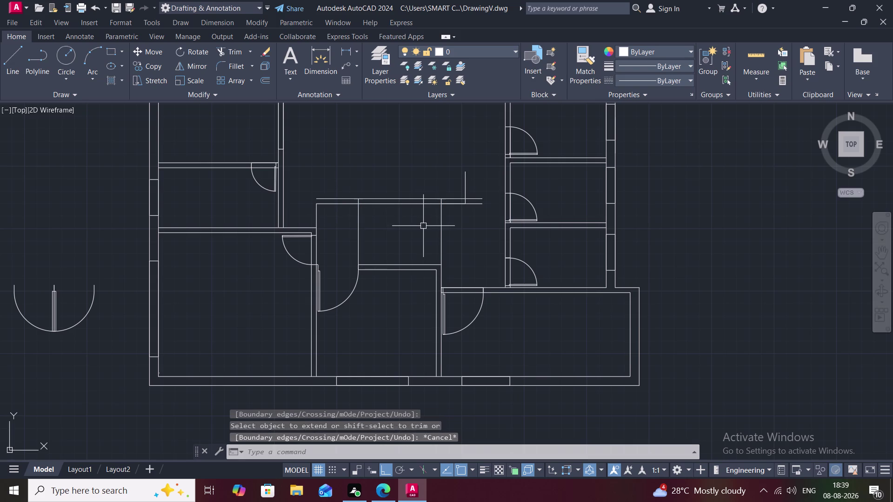
Trim the overhanging counter line ends on the left and right.
text(TR)
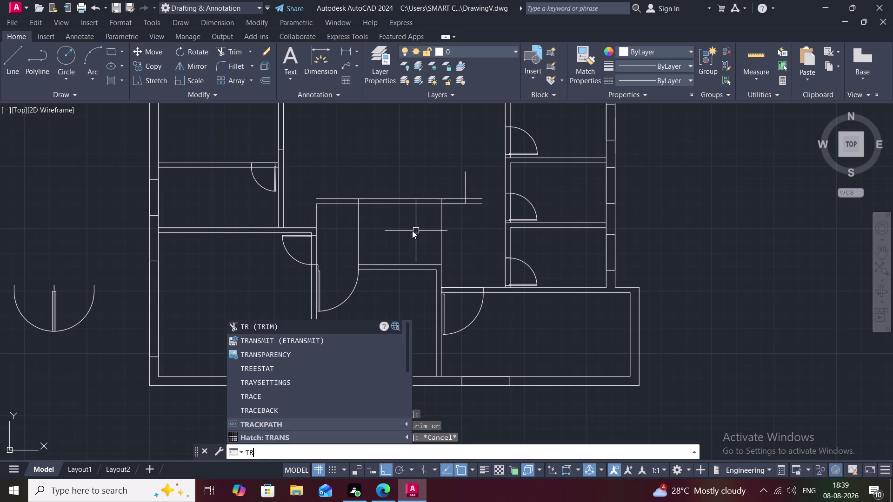
key(space)
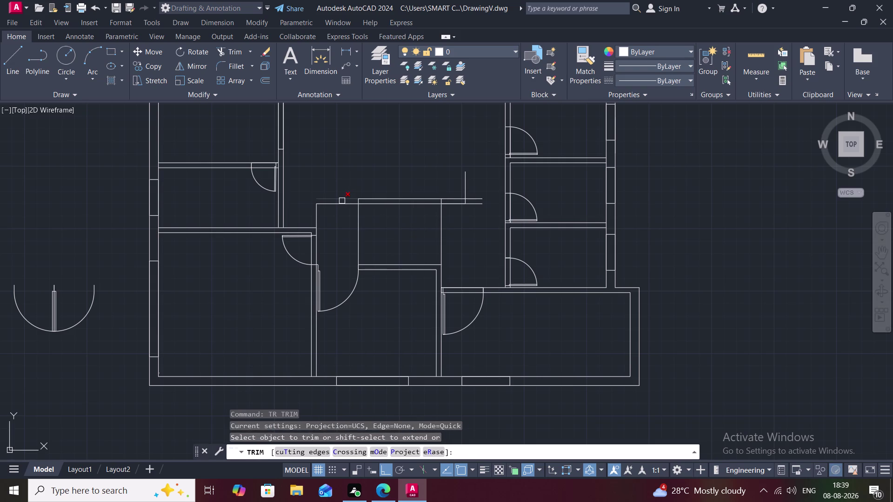
click(342, 200)
click(345, 203)
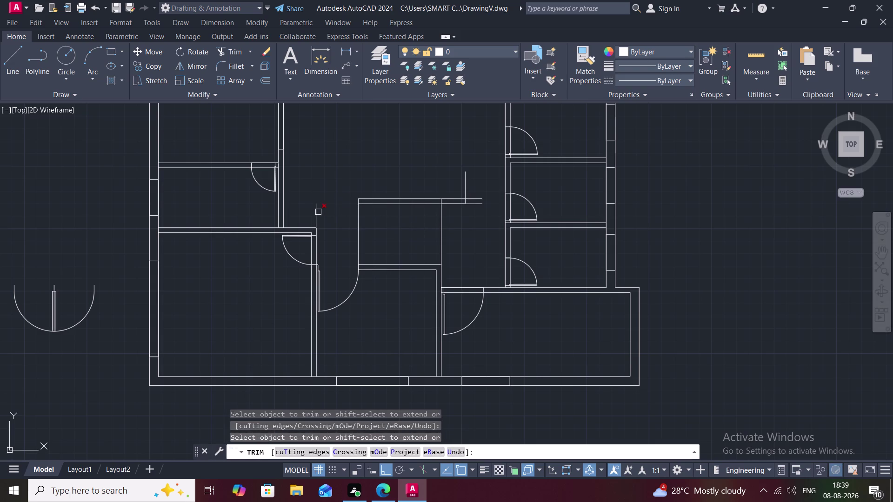
click(318, 212)
click(454, 204)
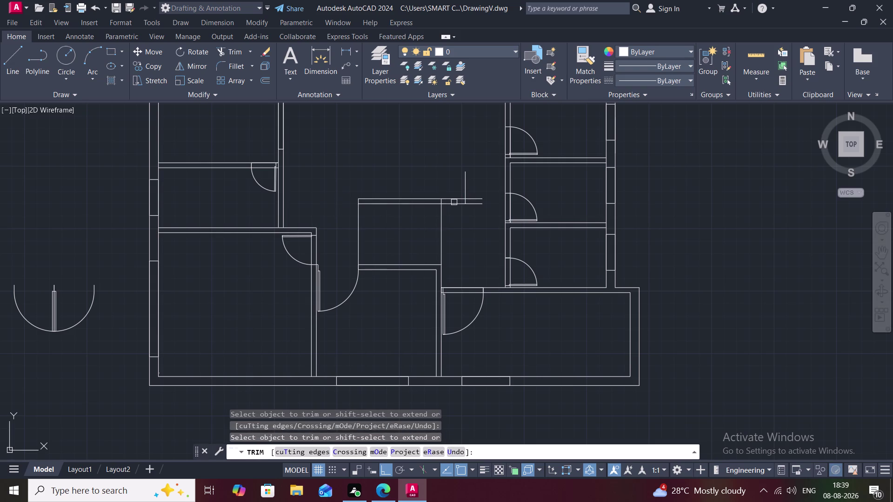
click(454, 199)
click(457, 203)
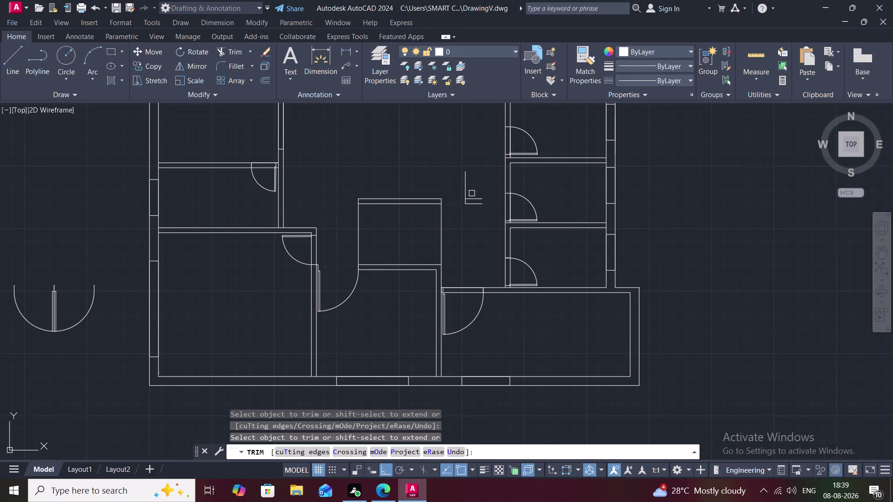
Cut away the small box's edges and remaining sides, partly with a fence.
click(466, 188)
click(473, 199)
click(471, 201)
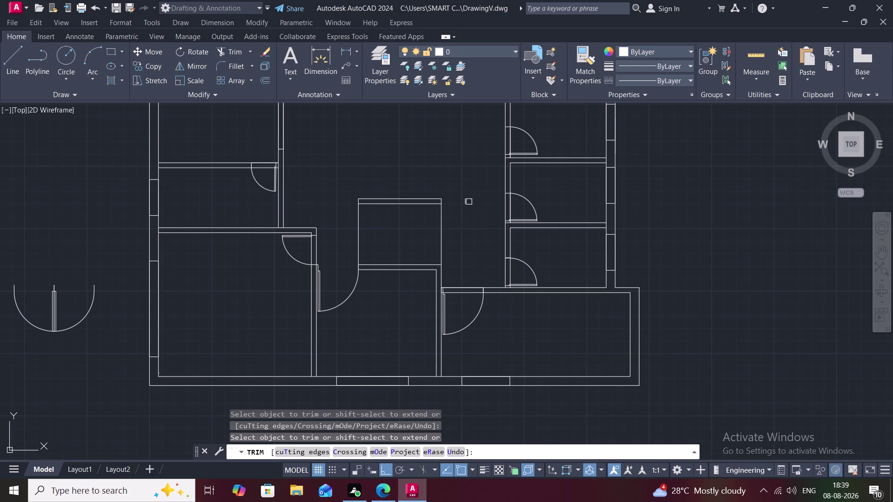
click(469, 203)
click(462, 203)
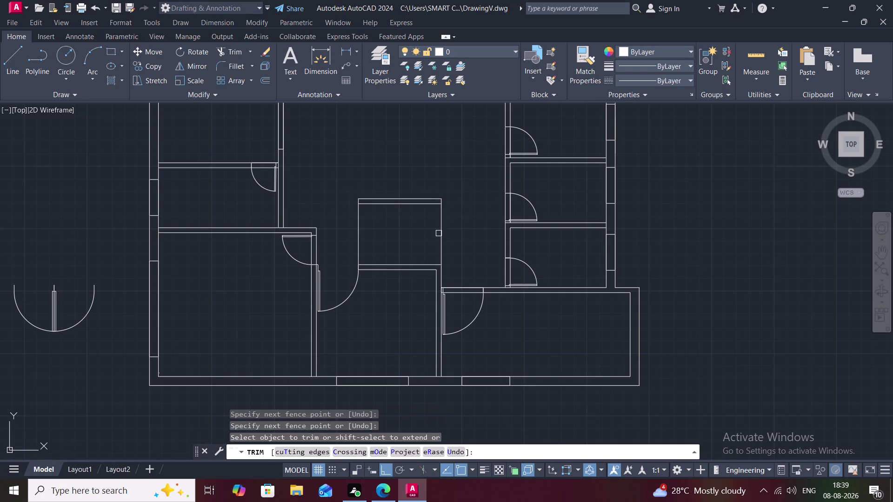
click(441, 235)
click(359, 240)
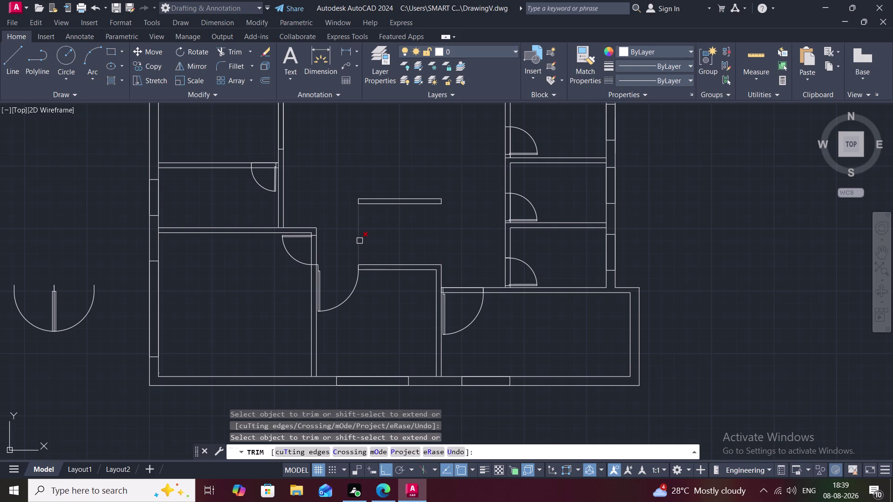
scroll(down, 3)
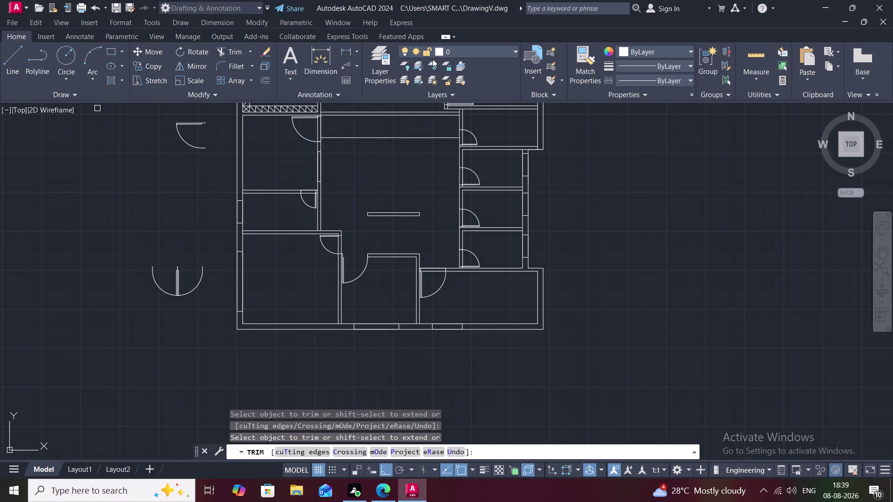
click(751, 59)
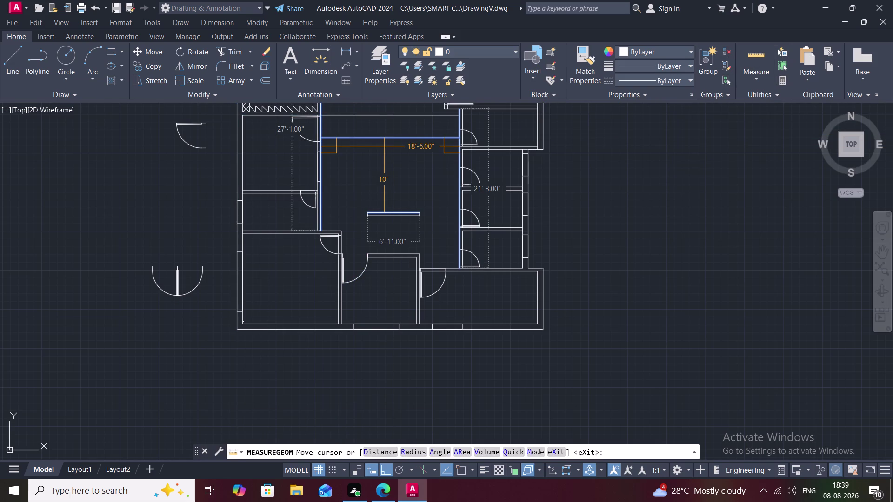
key(Escape)
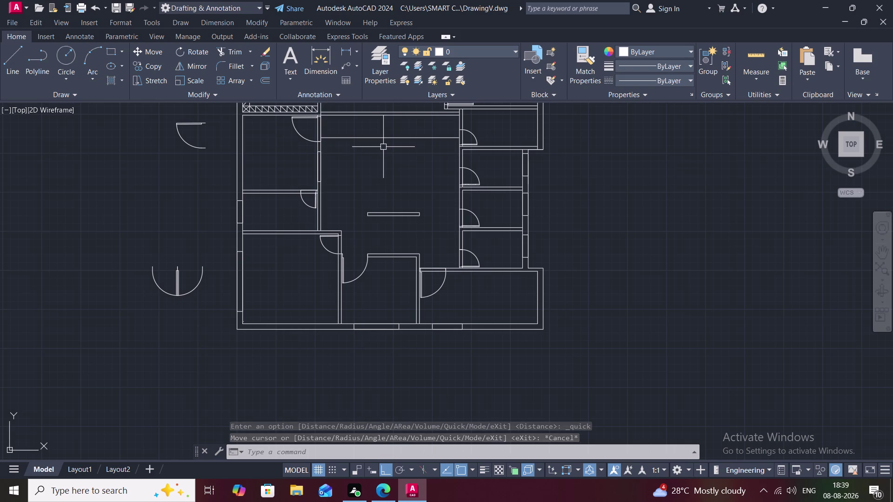
click(353, 47)
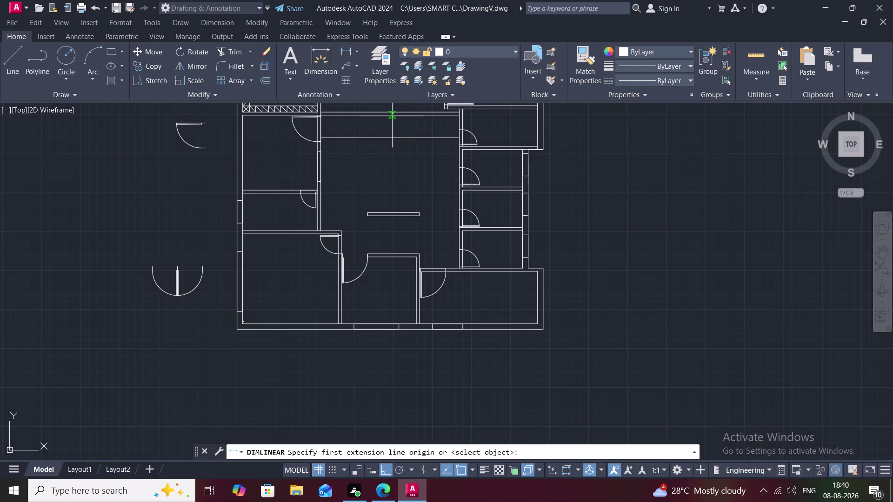
click(392, 116)
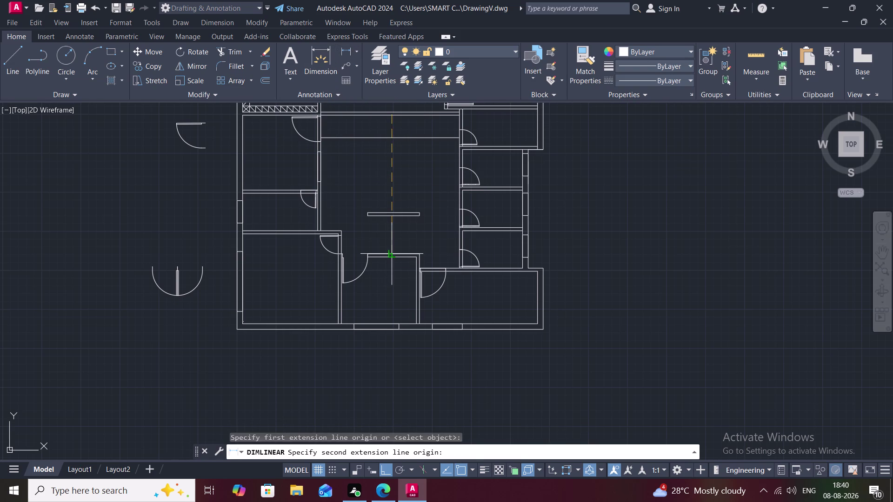
click(390, 252)
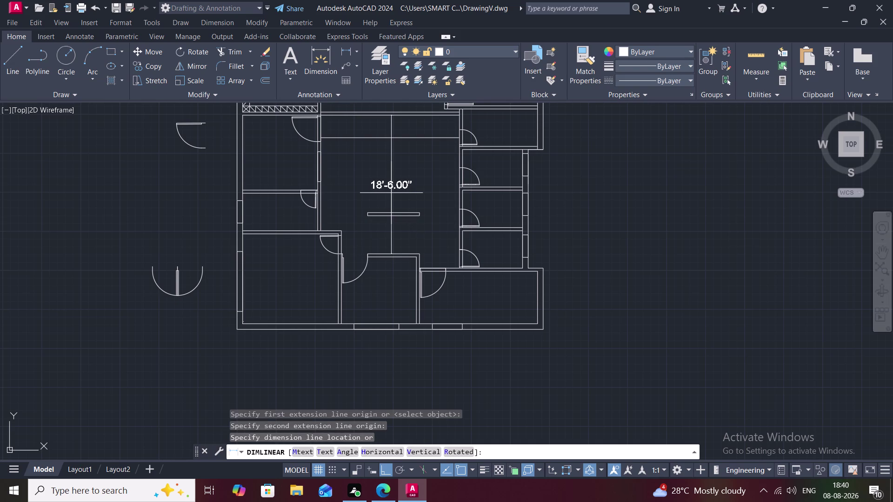
key(Escape)
key(space)
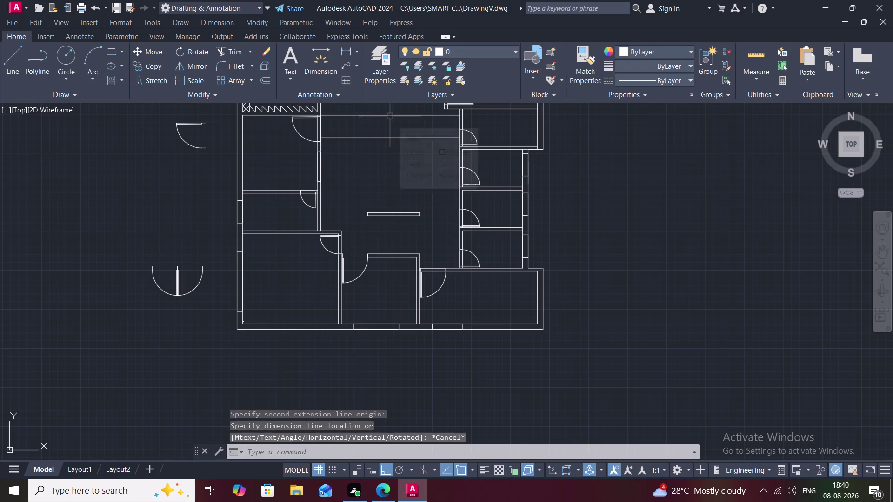
click(390, 116)
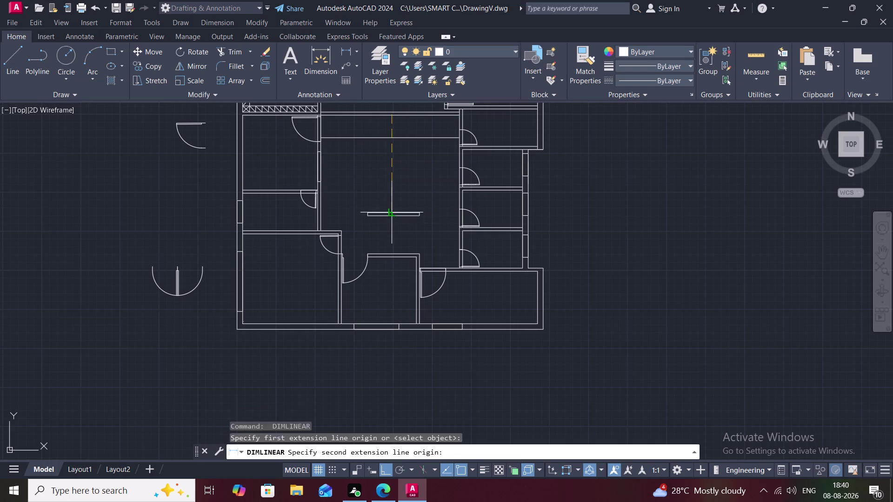
click(392, 211)
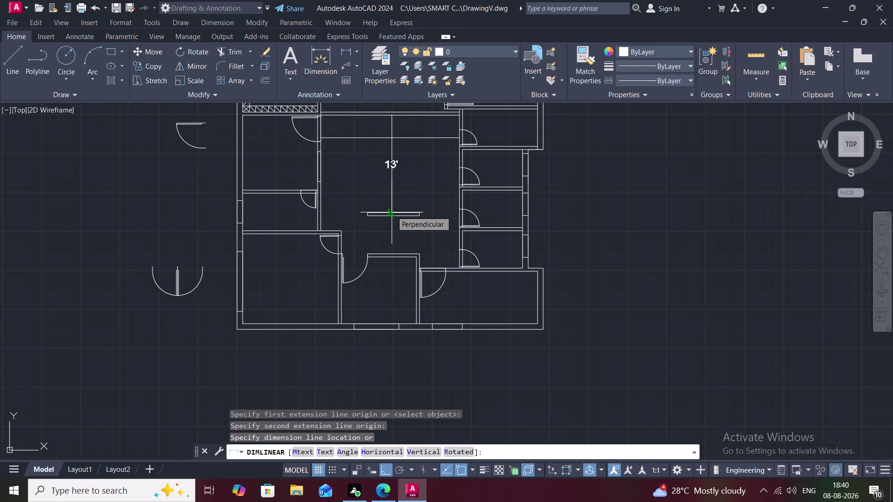
click(340, 231)
key(Escape)
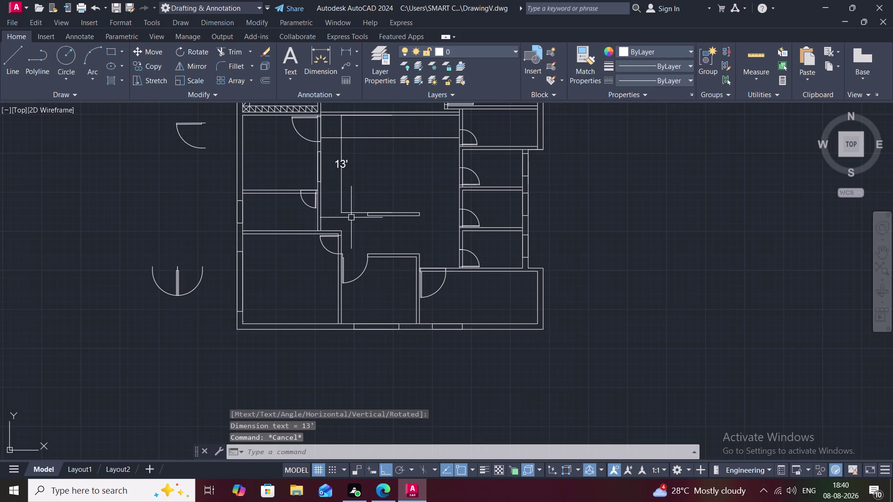
click(351, 211)
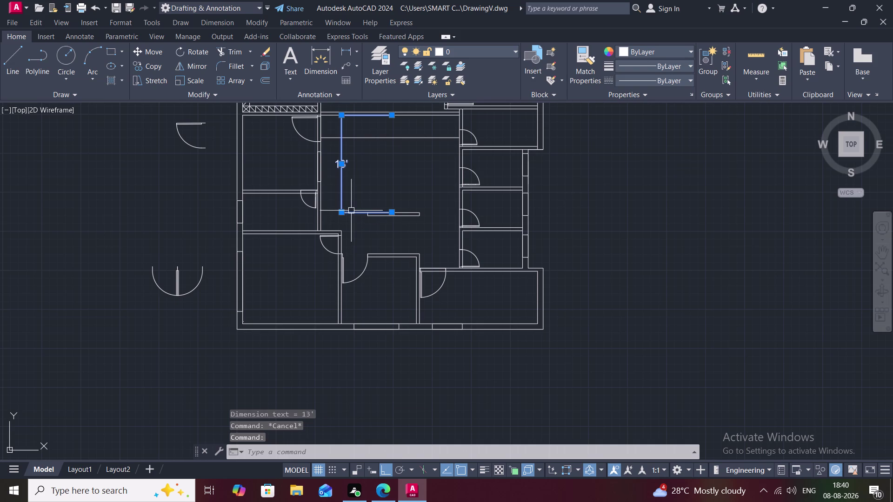
key(Delete)
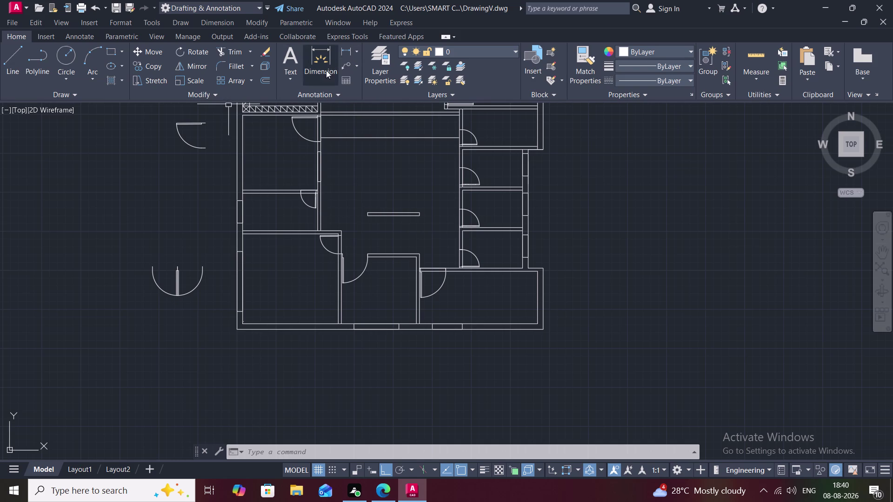
text(L)
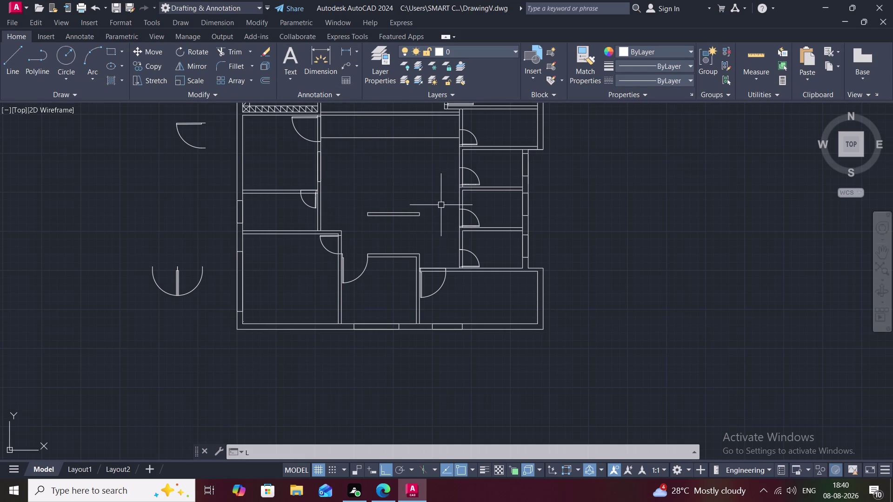
Place a trial 6'-11" dimension on the counter strip, then delete it.
key(space)
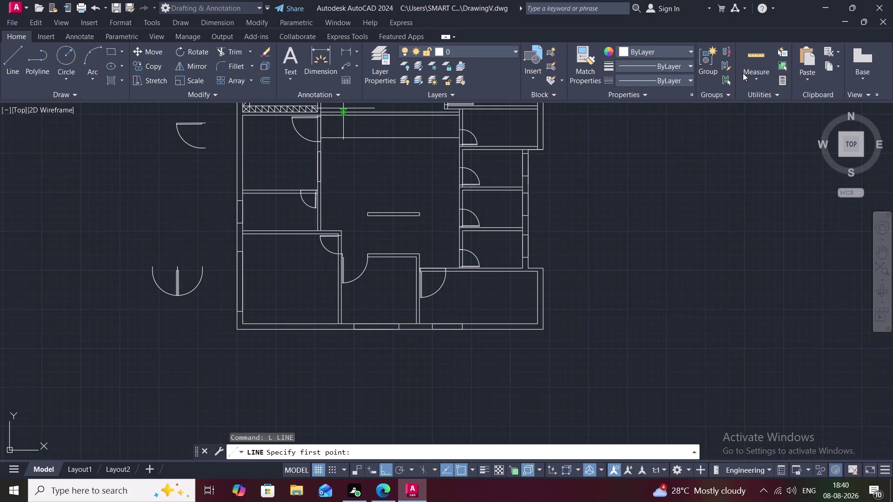
click(347, 49)
click(369, 217)
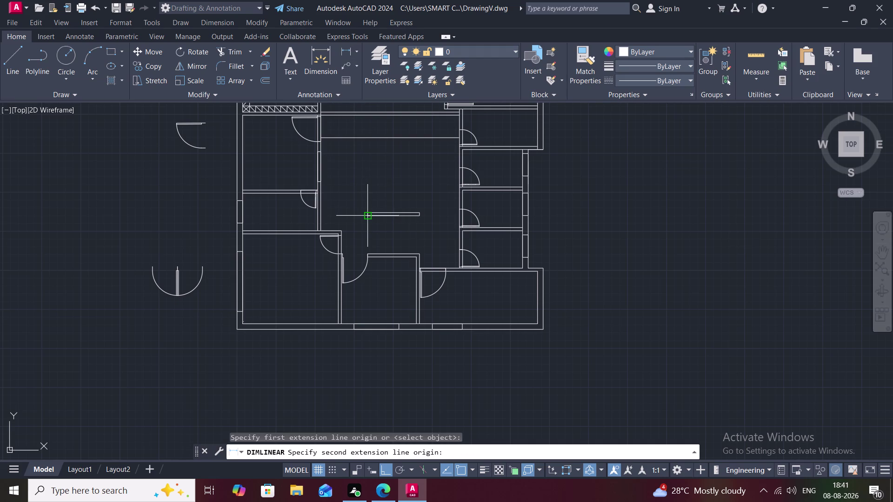
click(420, 218)
click(422, 238)
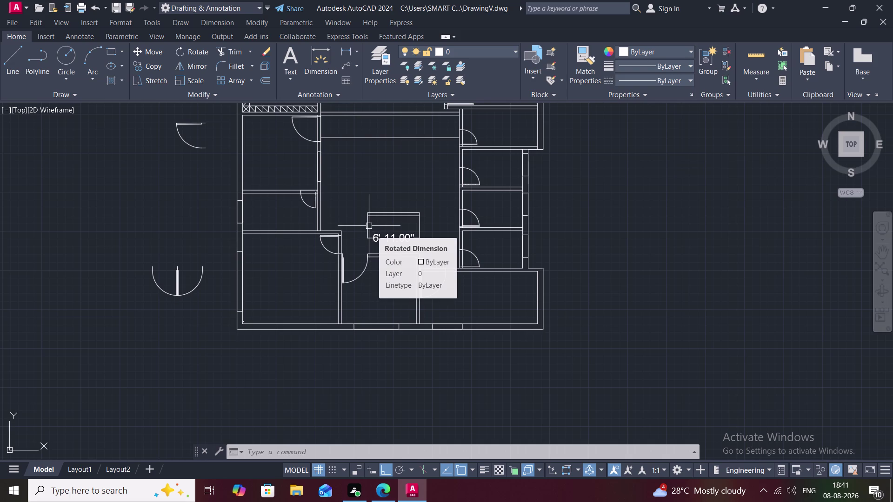
click(388, 236)
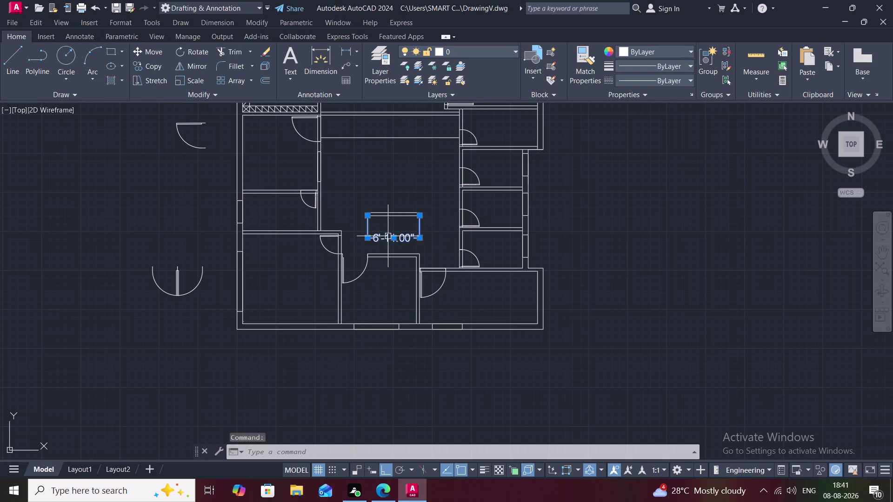
key(Delete)
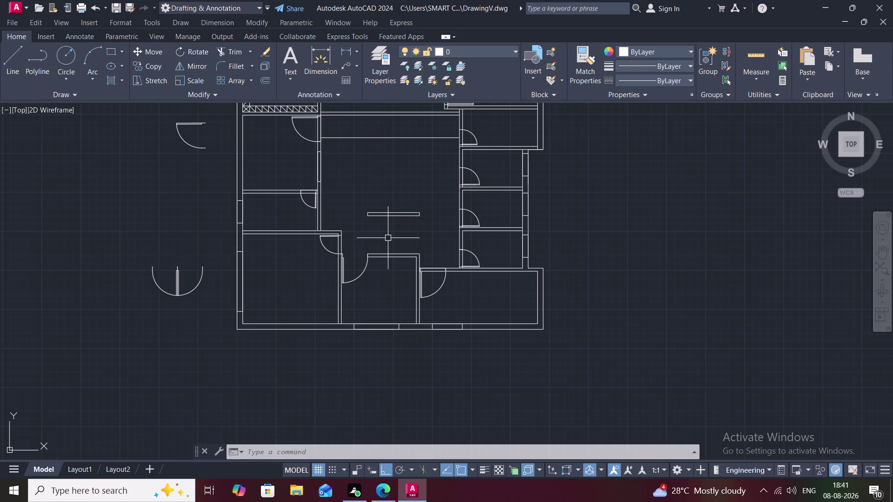
Draw a 1'7" line extending right from the strip's right end.
key(l)
key(space)
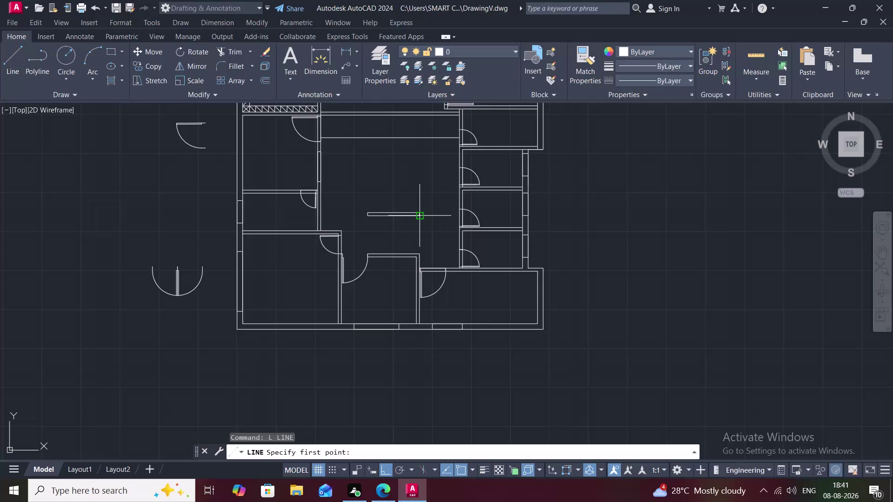
click(418, 217)
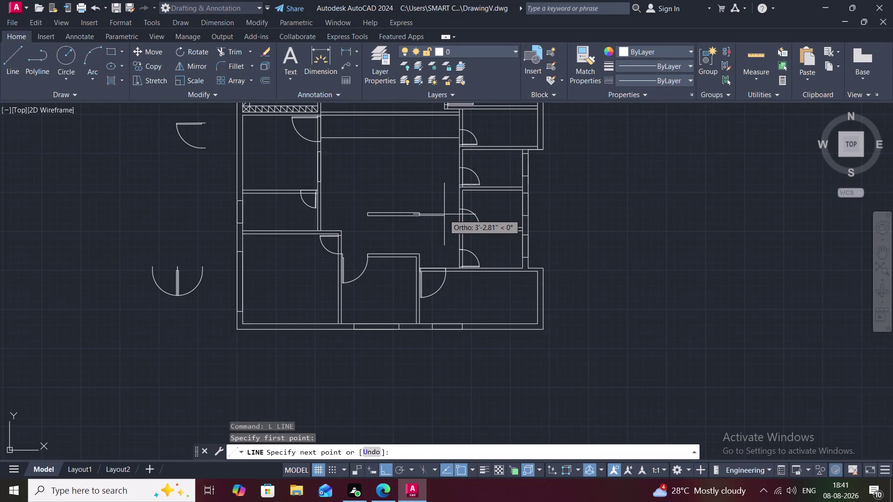
text(1'7)
text(")
key(space)
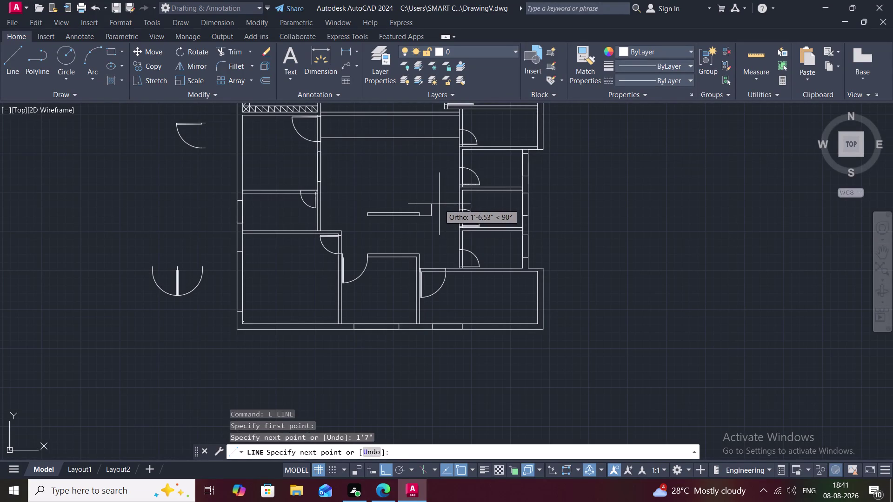
key(Escape)
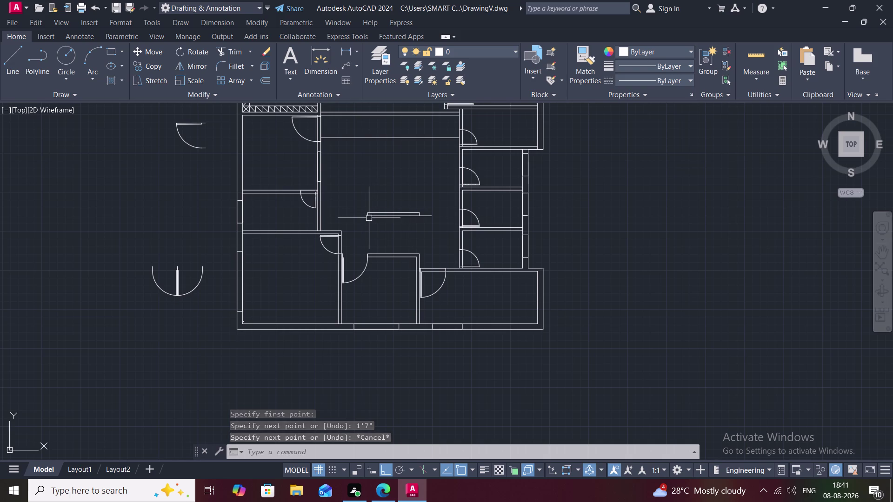
scroll(up, 3)
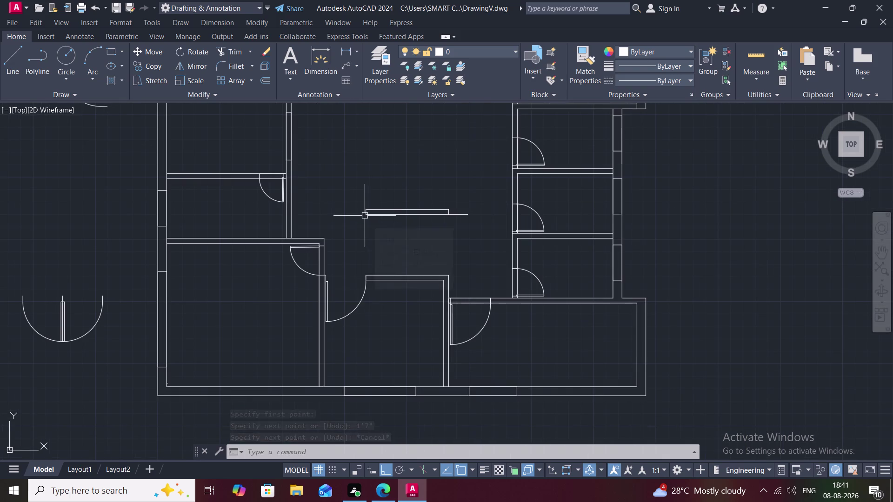
Cancel a mistaken length entry and draw a 1'7" line from the counter strip's end.
text(1')
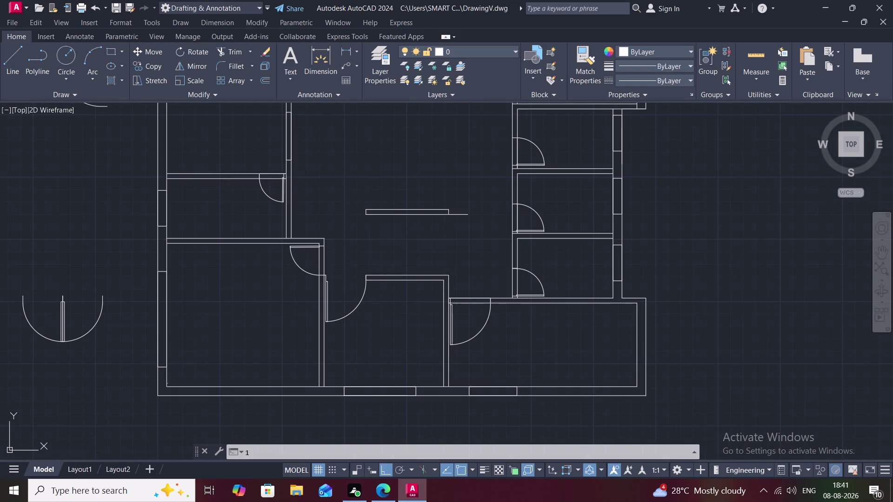
key(6)
key(BackSpace)
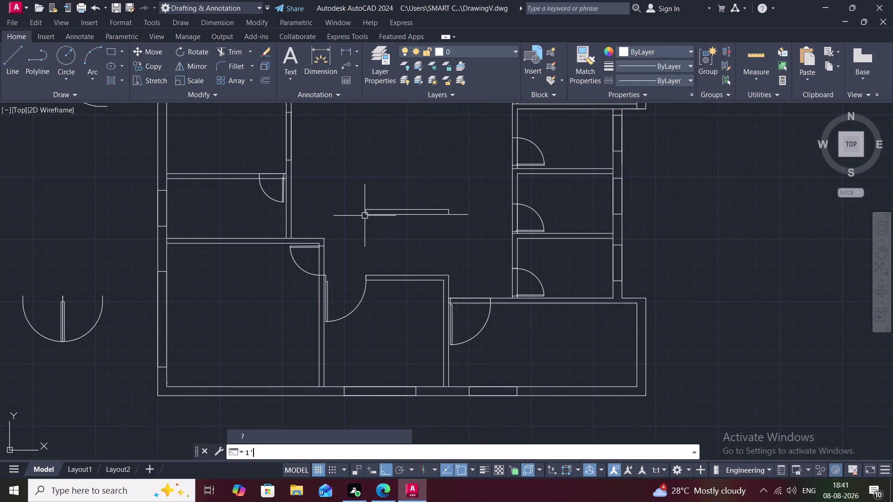
text(7")
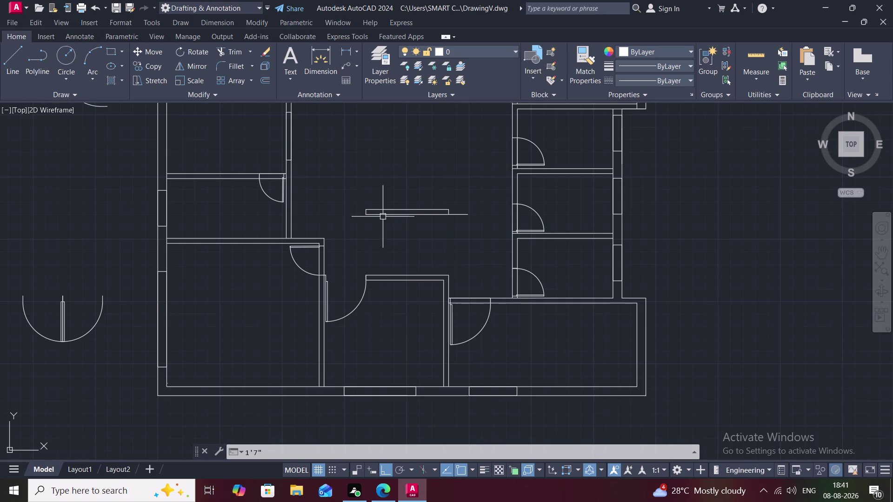
key(Escape)
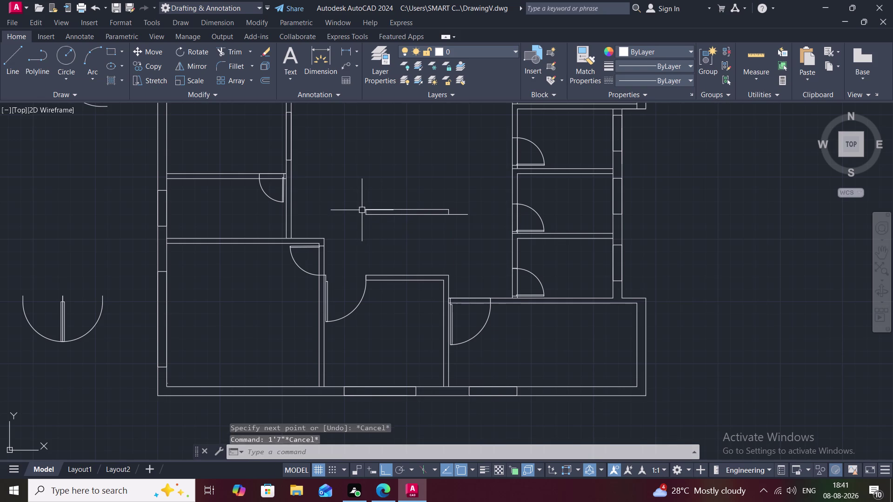
key(space)
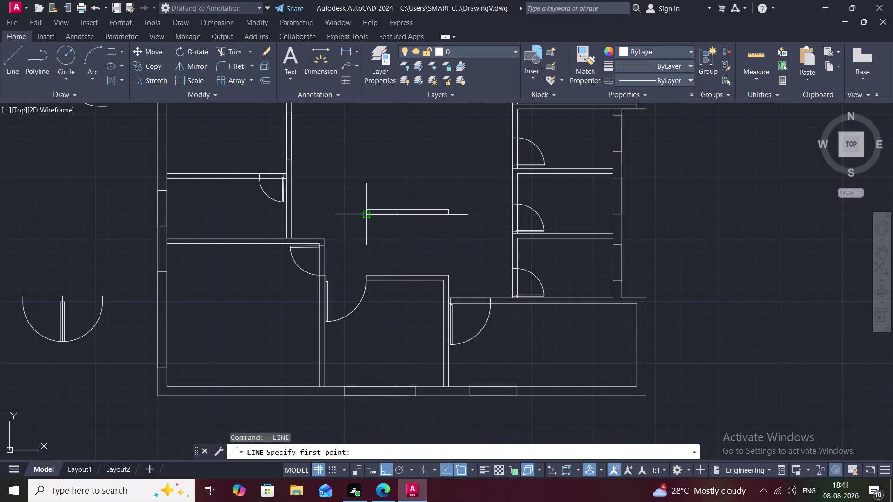
click(367, 216)
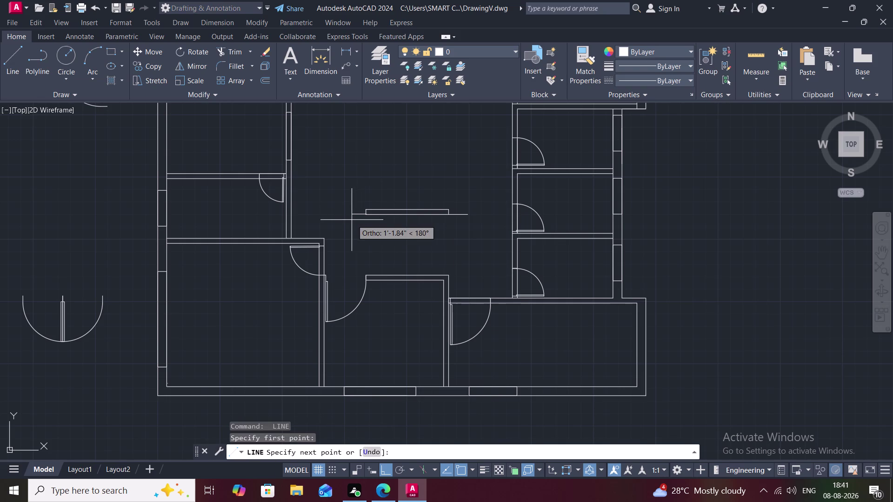
text(1'7)
text(")
key(space)
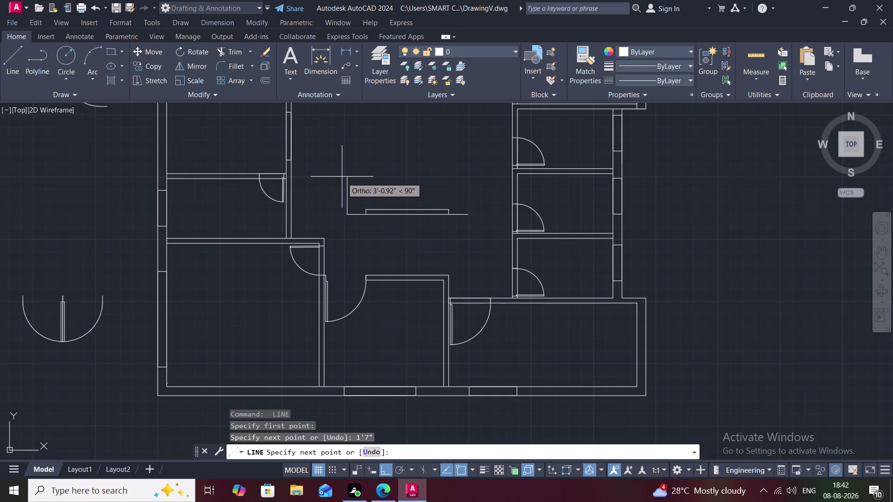
Draw a 12'5" vertical line in the central room.
middle_drag(341, 177, 347, 206)
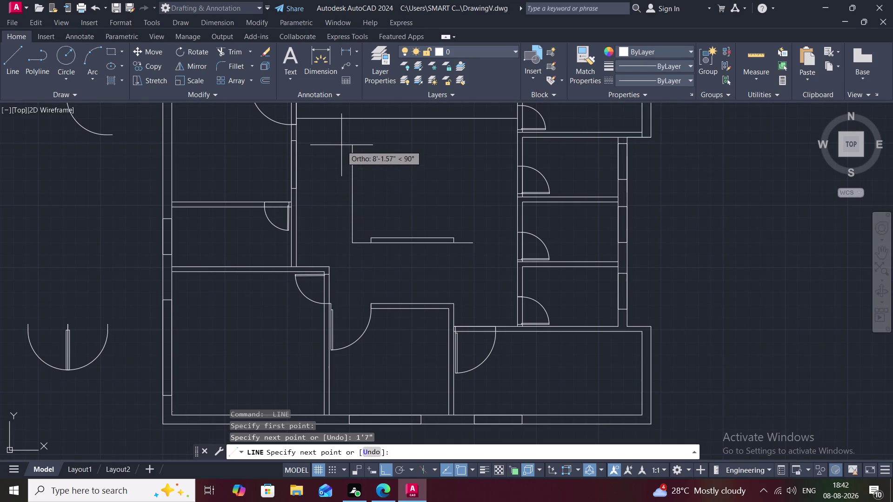
text(12)
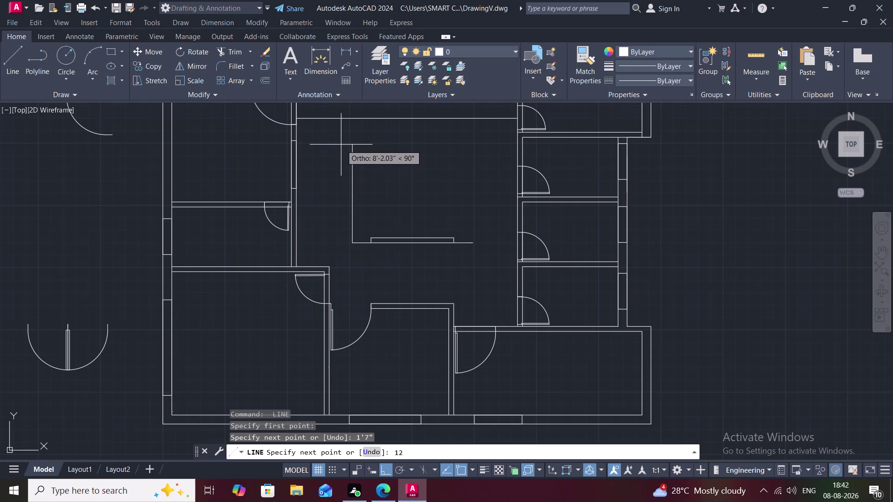
key(apostrophe)
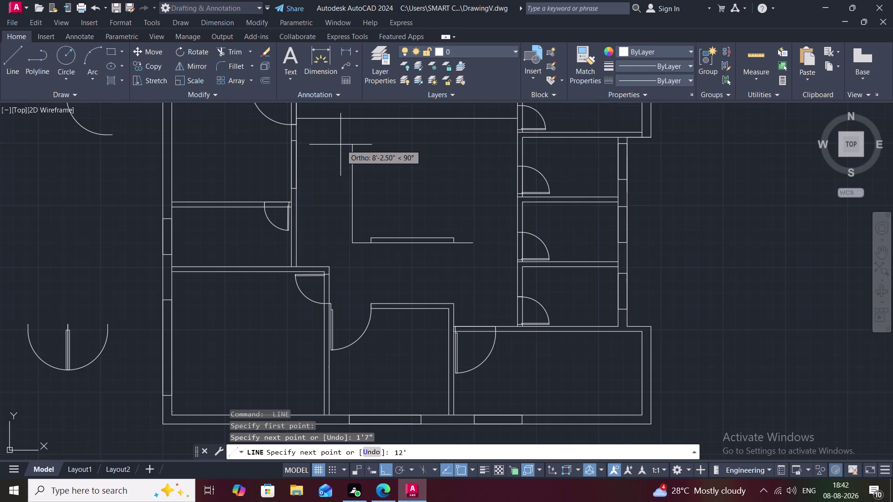
key(5)
key(shift+quotedbl)
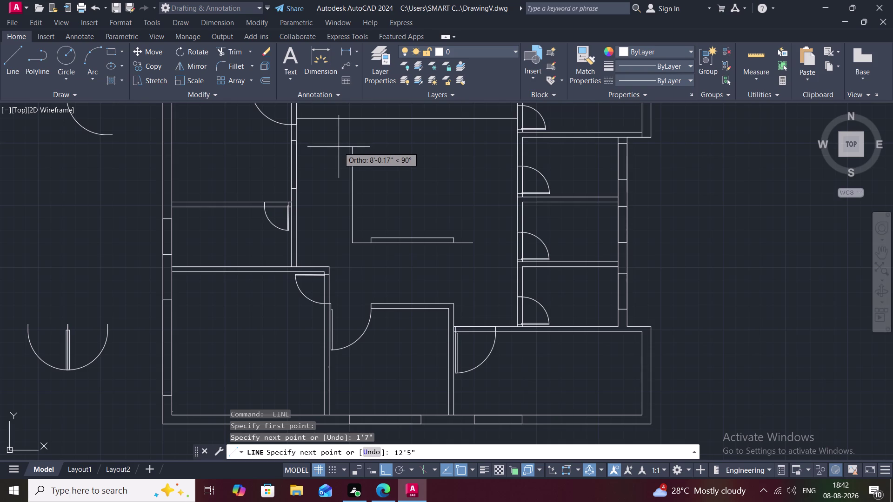
key(space)
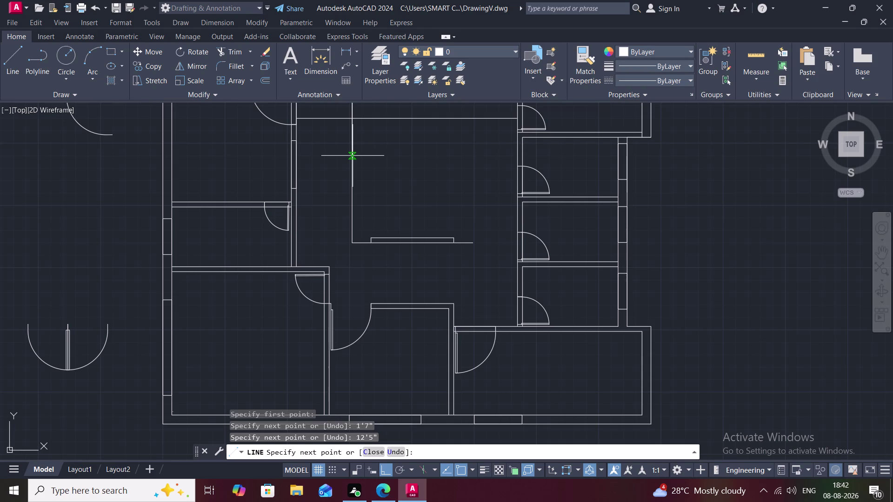
click(353, 156)
key(Escape)
Erase the stray vertical line, leftover horizontal pieces and short top vertical line.
click(352, 180)
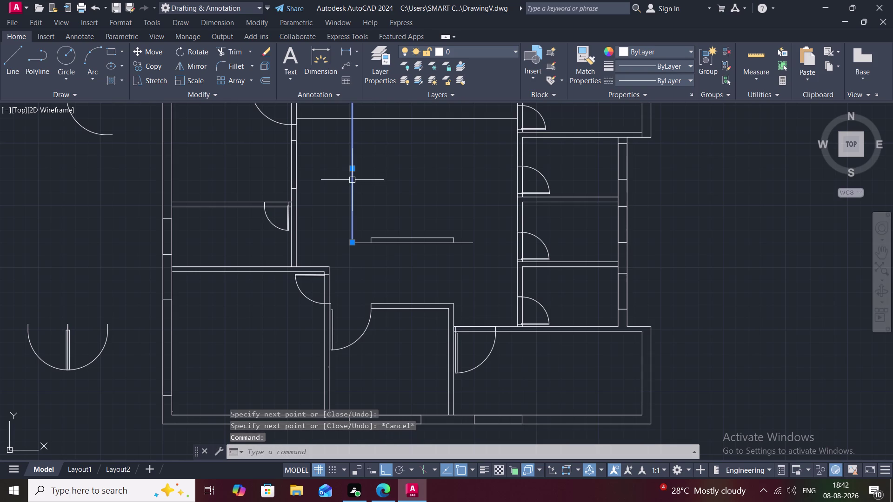
key(Delete)
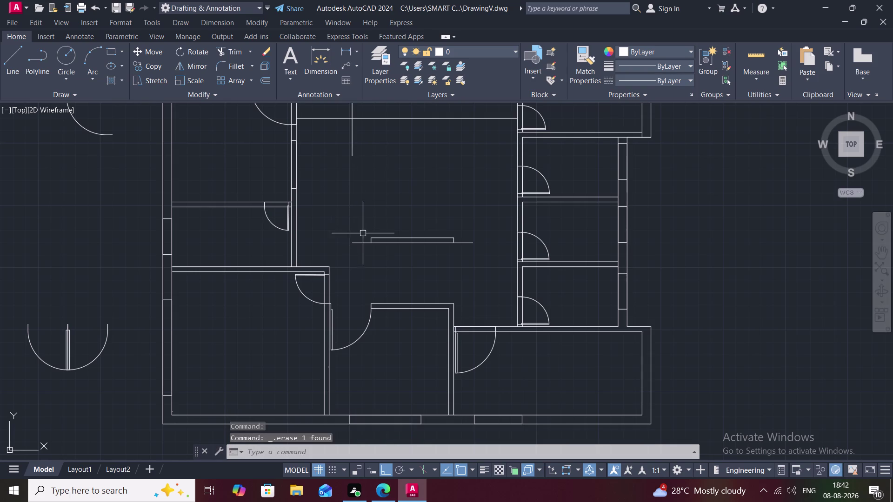
click(364, 244)
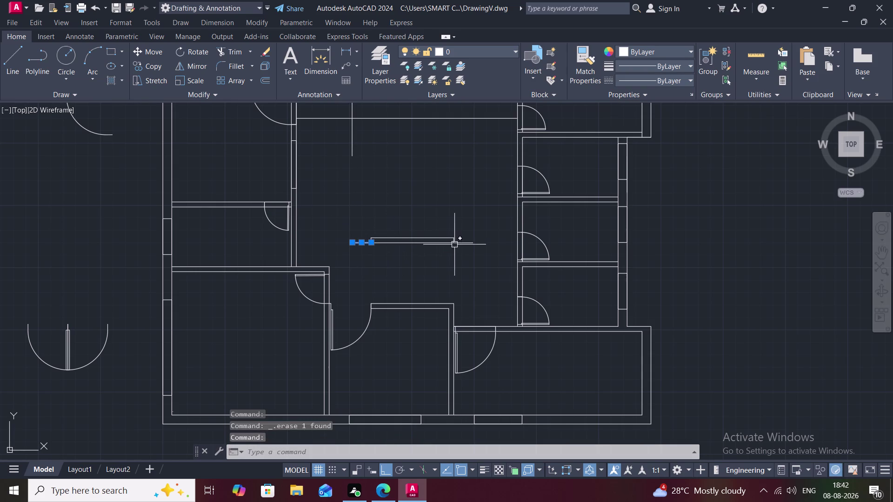
click(462, 245)
key(Delete)
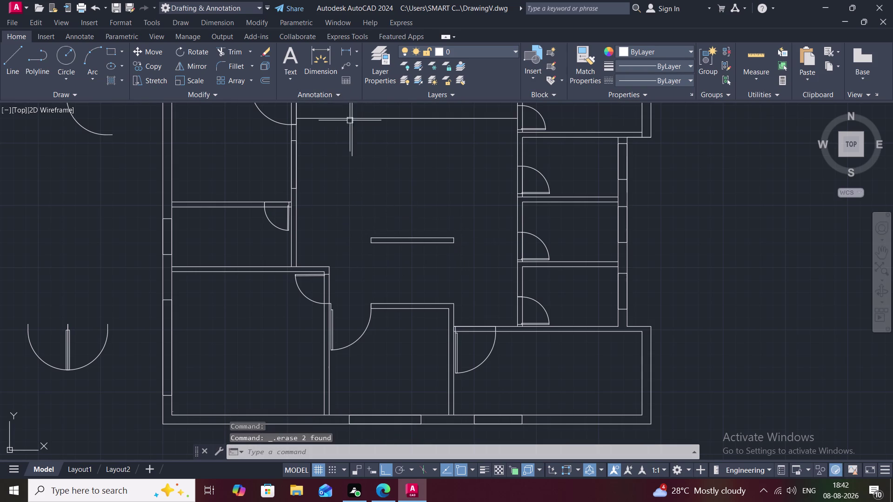
click(352, 131)
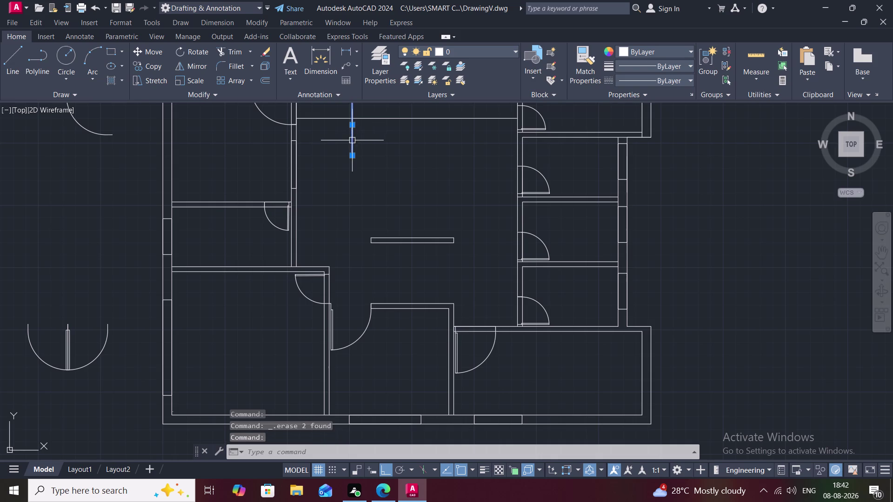
key(7)
key(Delete)
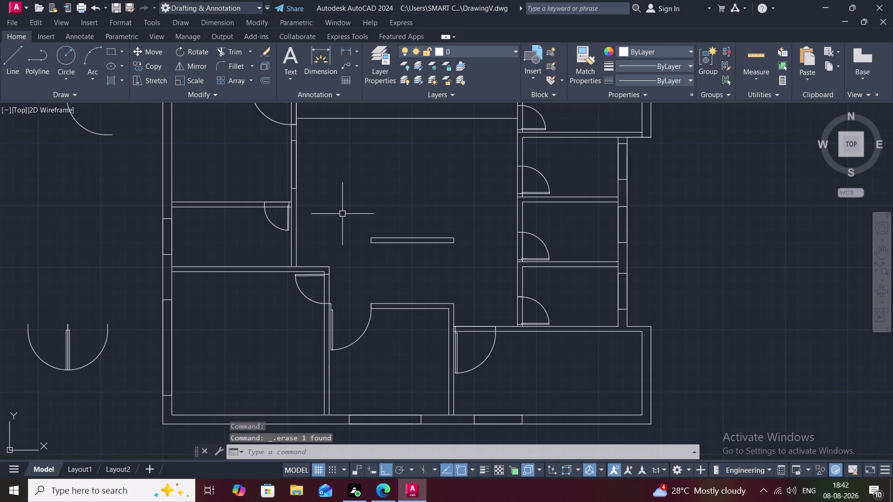
click(11, 60)
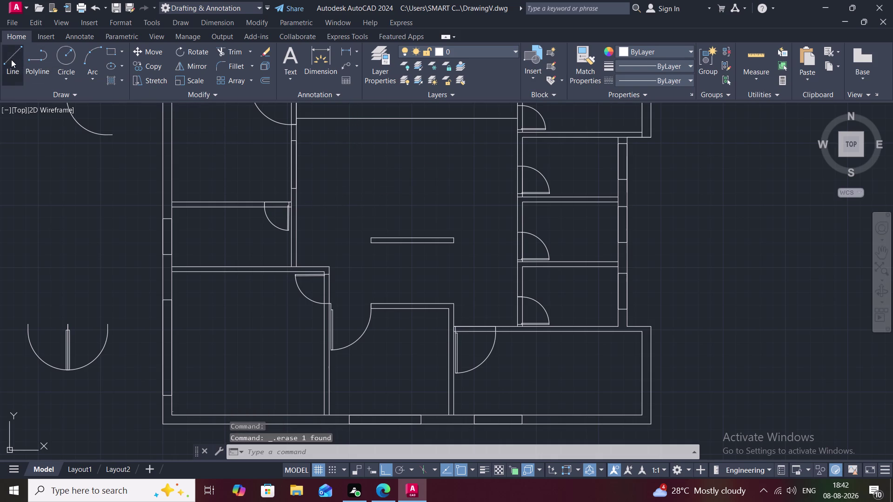
Draw a vertical line up from the counter piece's midpoint.
click(411, 238)
click(407, 187)
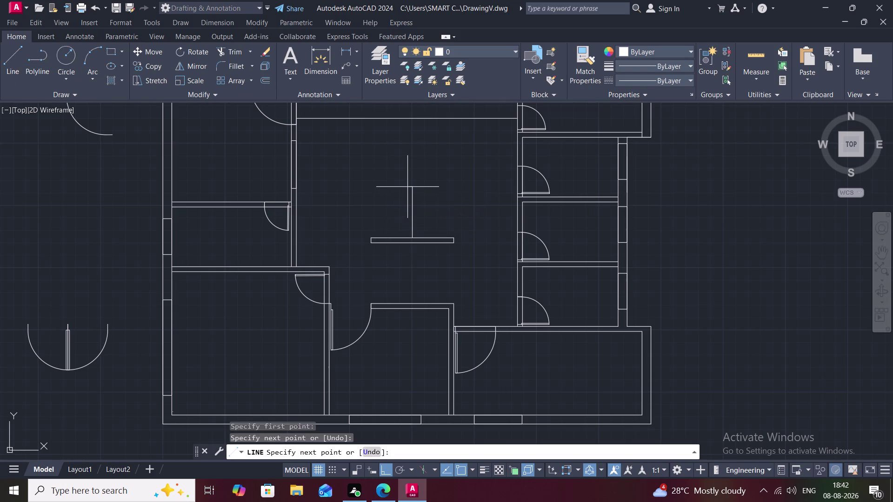
key(Escape)
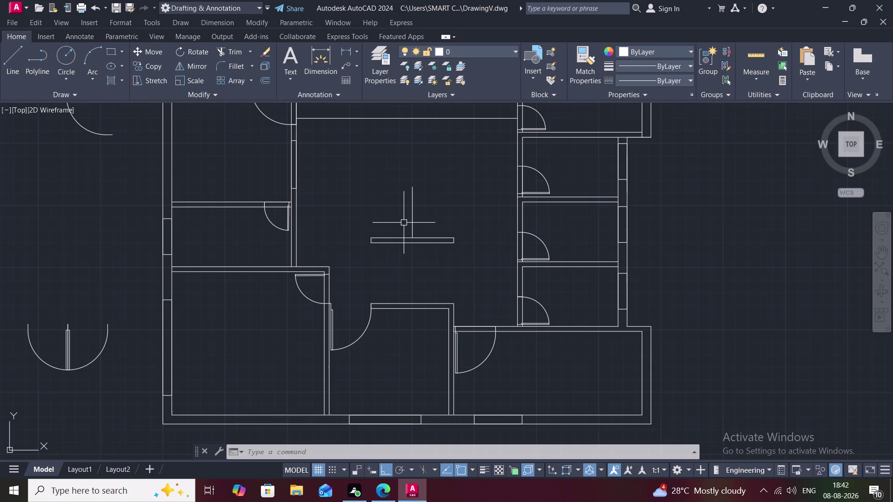
Offset the centre line 6'2.5" to the right and to the left.
text(O)
key(space)
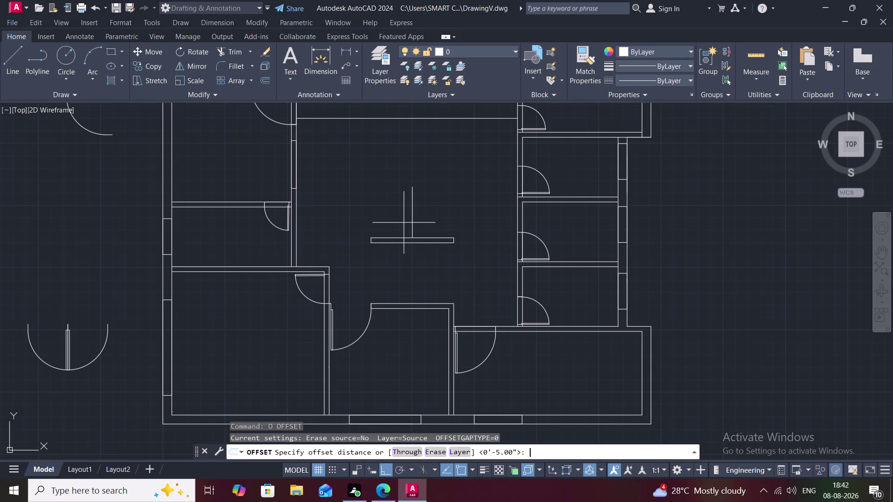
text(6.)
key(2)
key(BackSpace)
key(BackSpace)
key(apostrophe)
key(2)
text(.)
text(5")
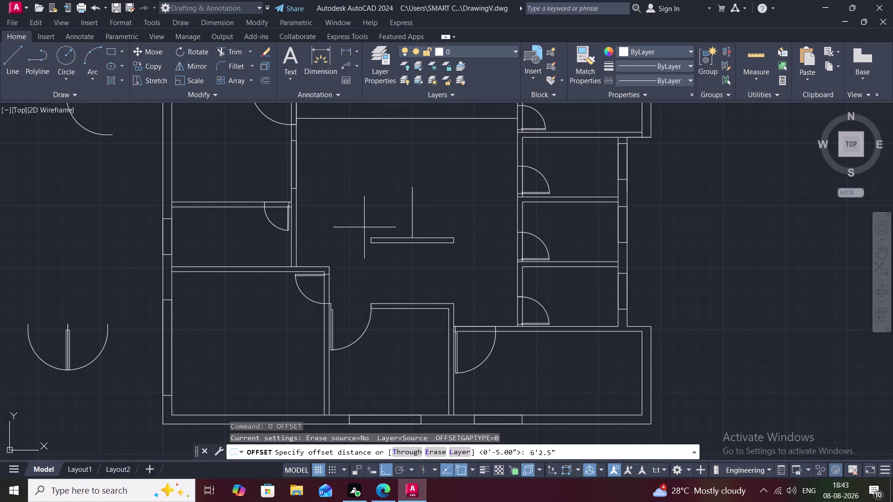
key(space)
click(413, 211)
click(457, 205)
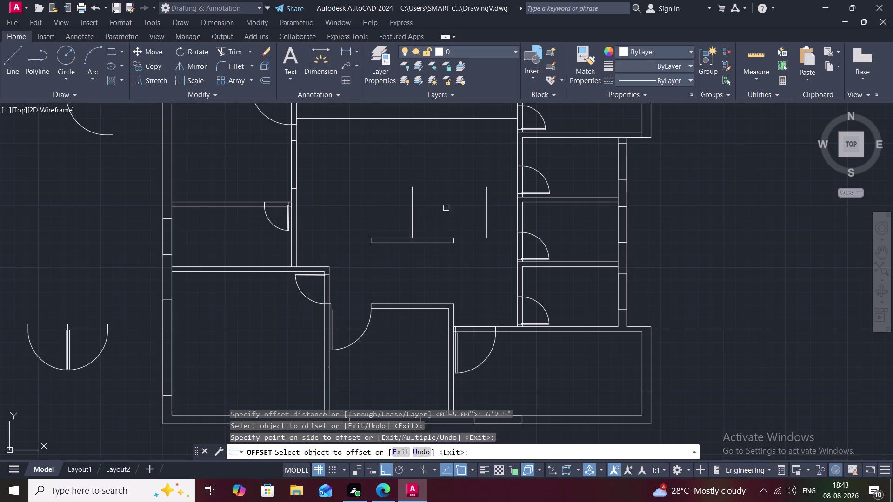
click(411, 210)
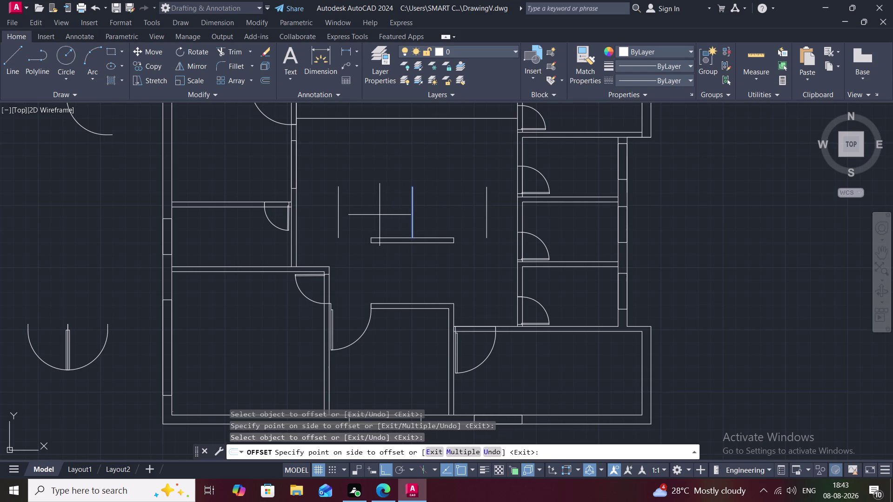
click(379, 215)
key(Escape)
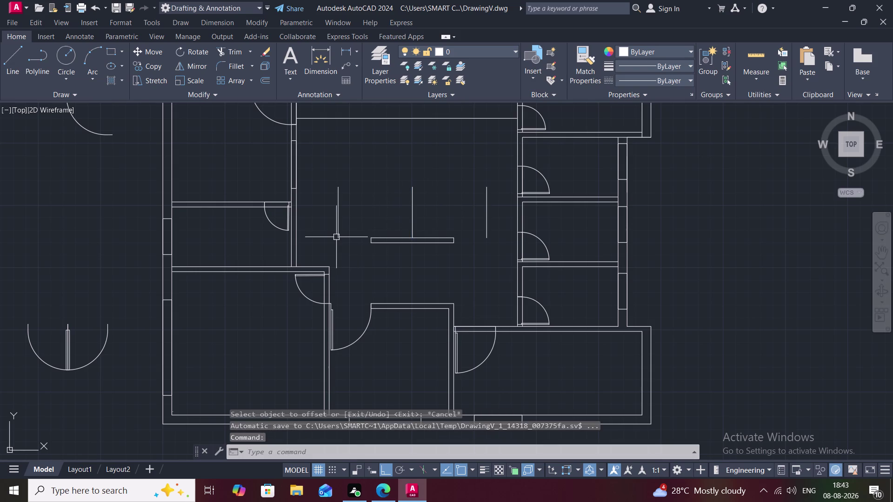
scroll(down, 3)
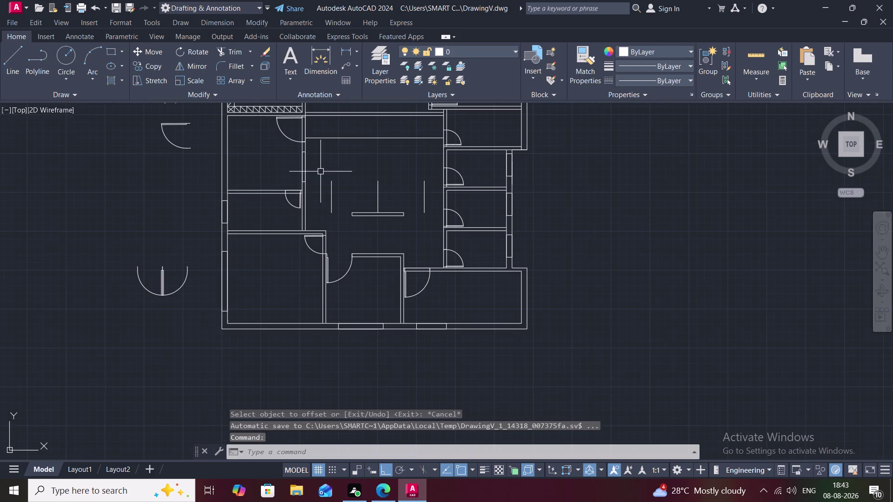
Extend the left and right offset lines up to the top wall.
key(r)
key(Escape)
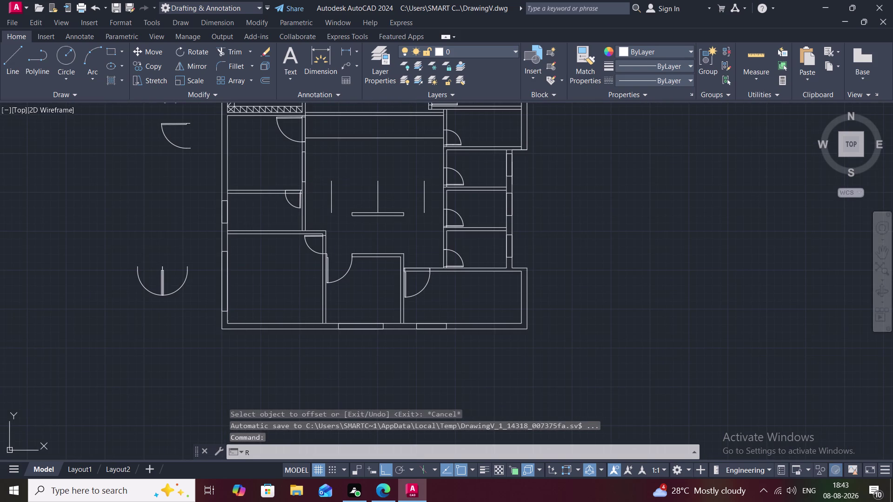
text(EX)
key(space)
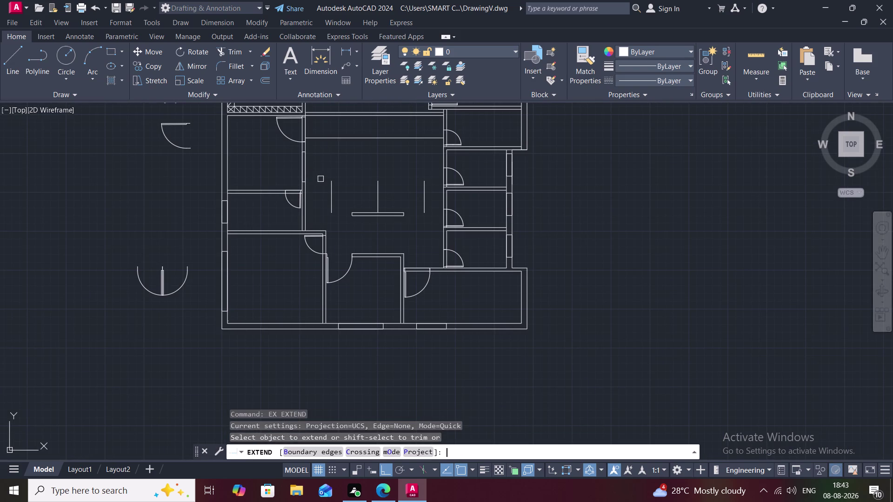
click(331, 195)
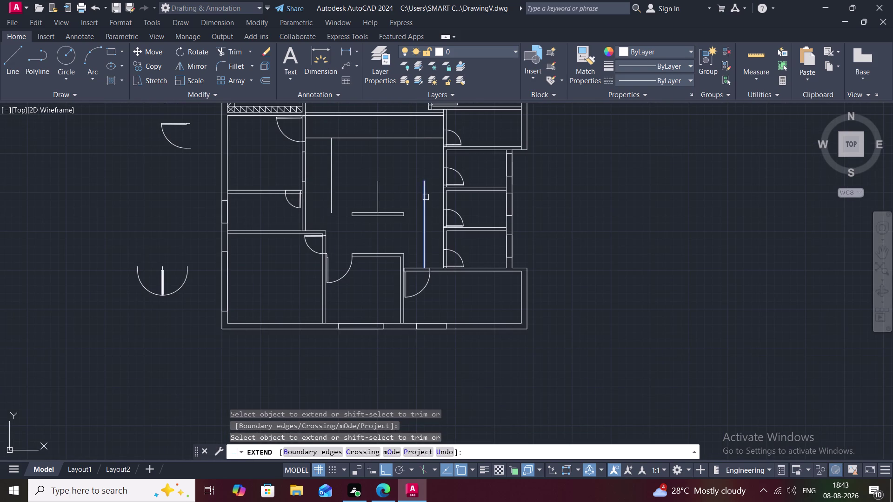
click(424, 194)
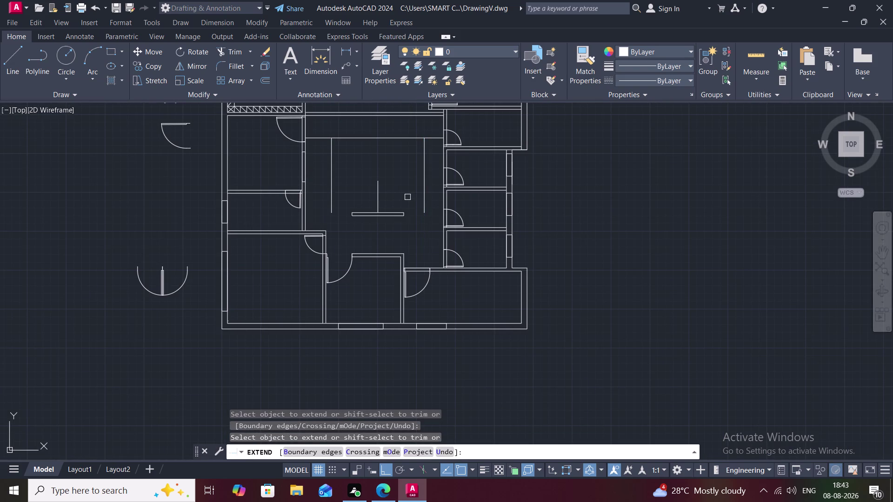
key(Escape)
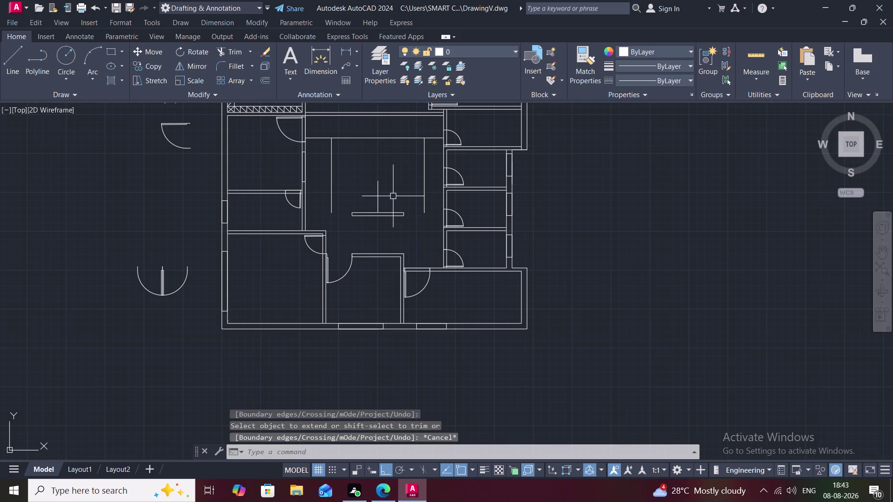
middle_drag(393, 197, 397, 213)
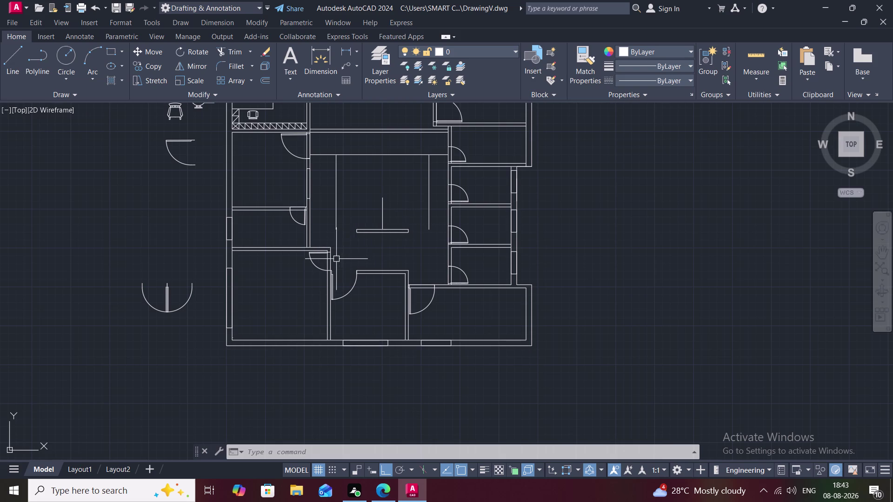
Erase the counter piece, centre line and leftover short stubs.
key(Escape)
click(374, 230)
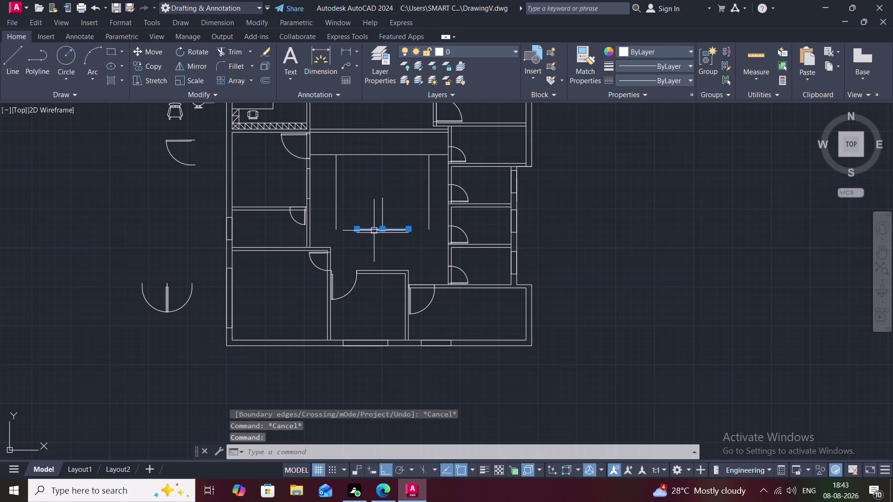
click(376, 231)
click(379, 234)
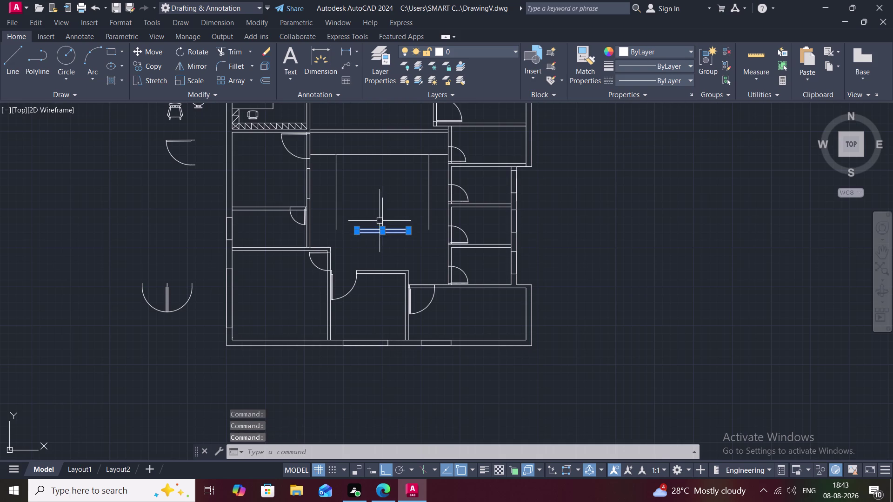
click(381, 218)
key(Delete)
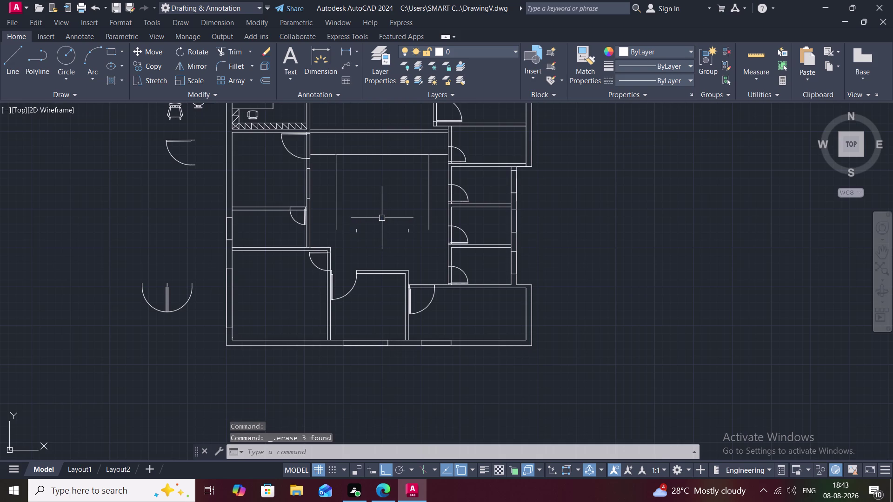
click(358, 232)
click(410, 231)
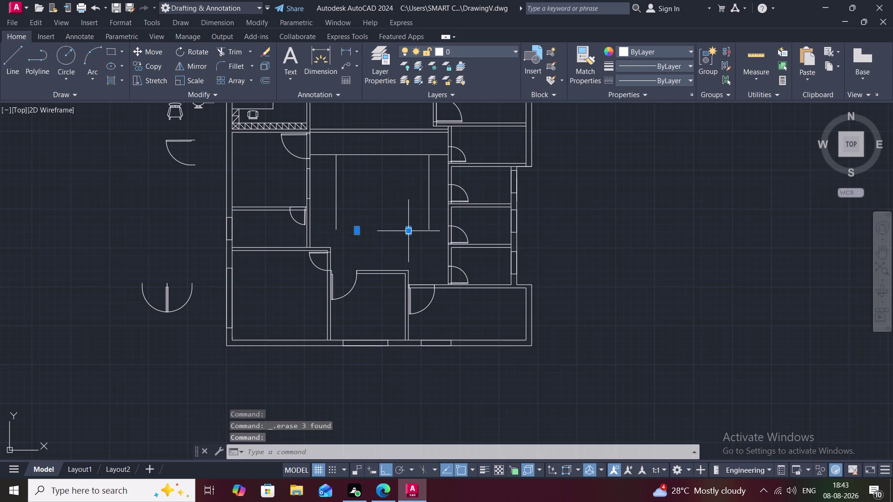
key(Delete)
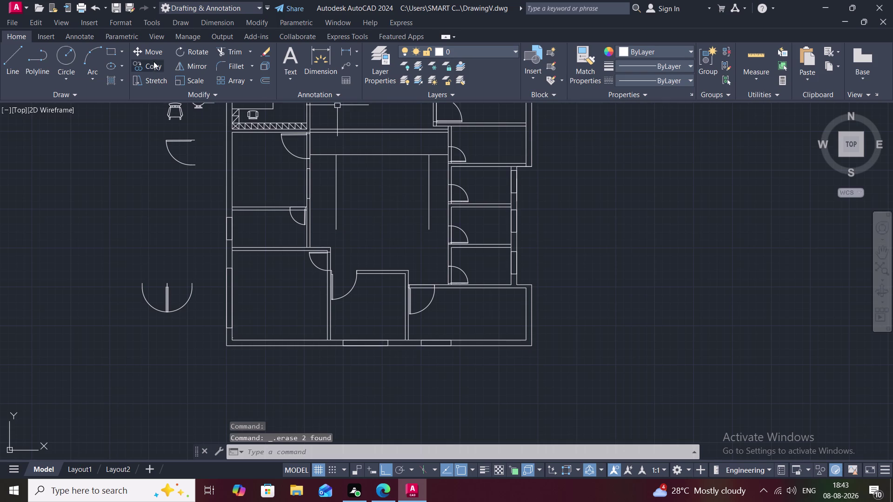
click(12, 54)
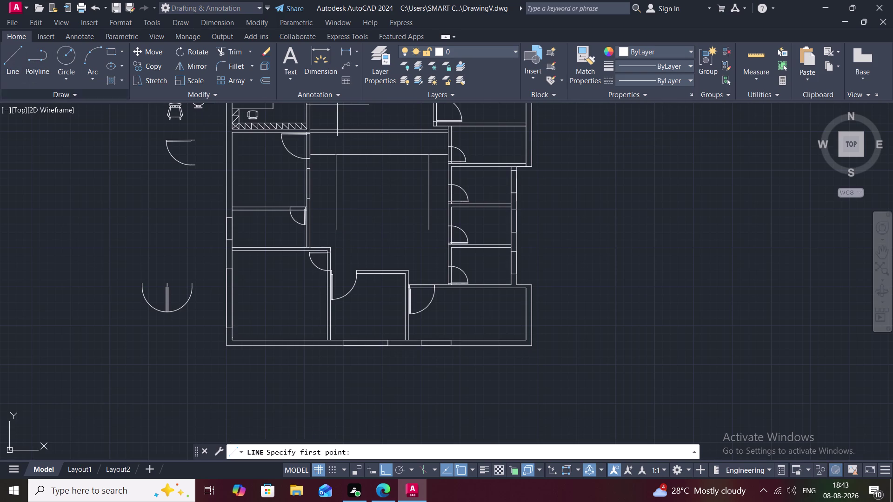
Draw a 10'3" vertical counter line.
click(383, 155)
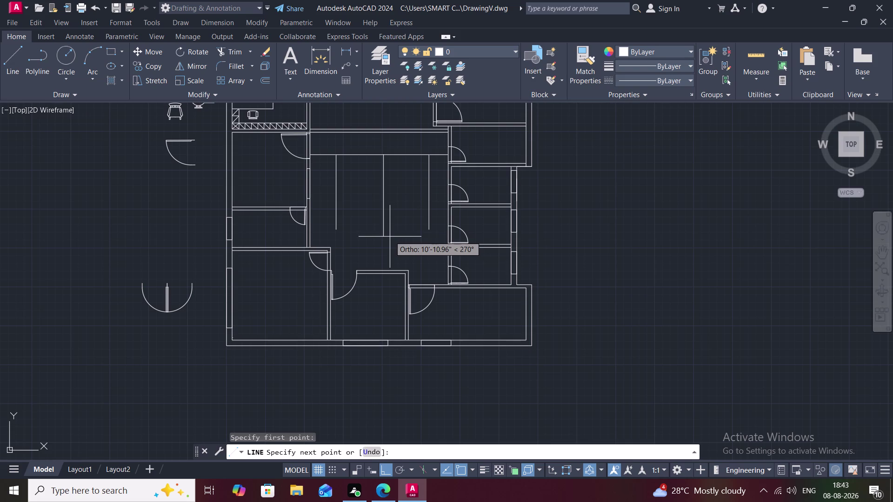
key(1)
text(0')
text(3)
text(")
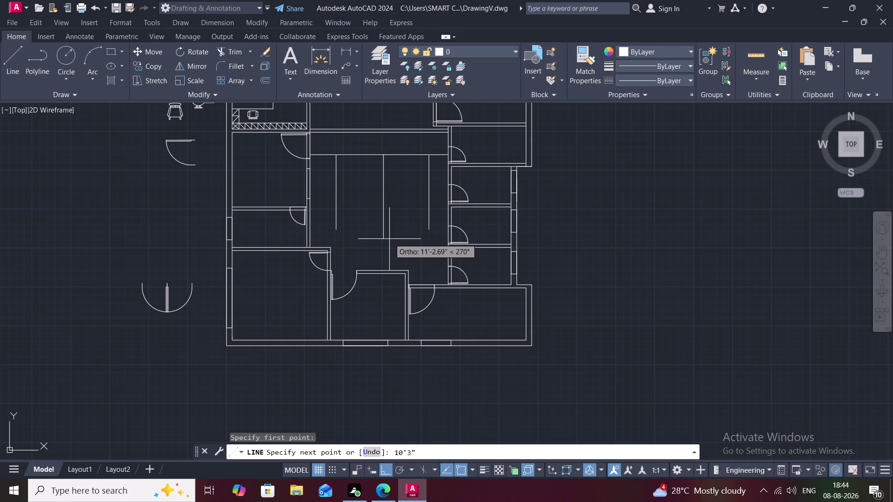
key(space)
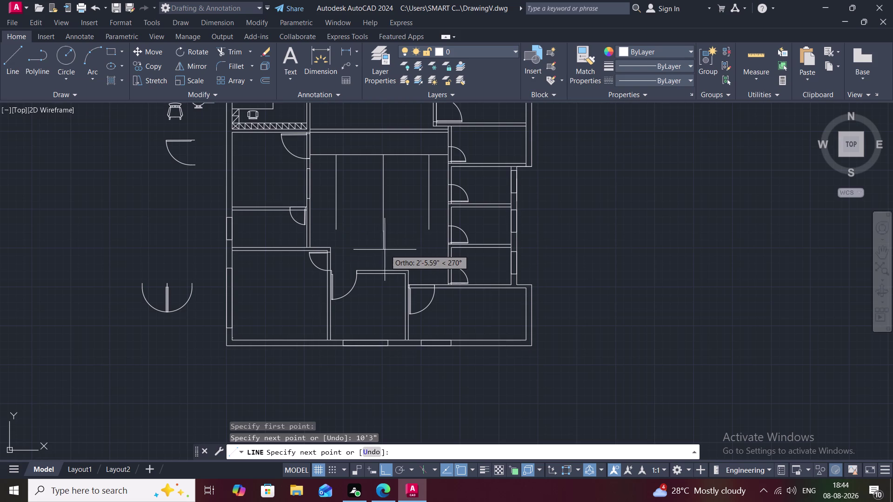
key(Escape)
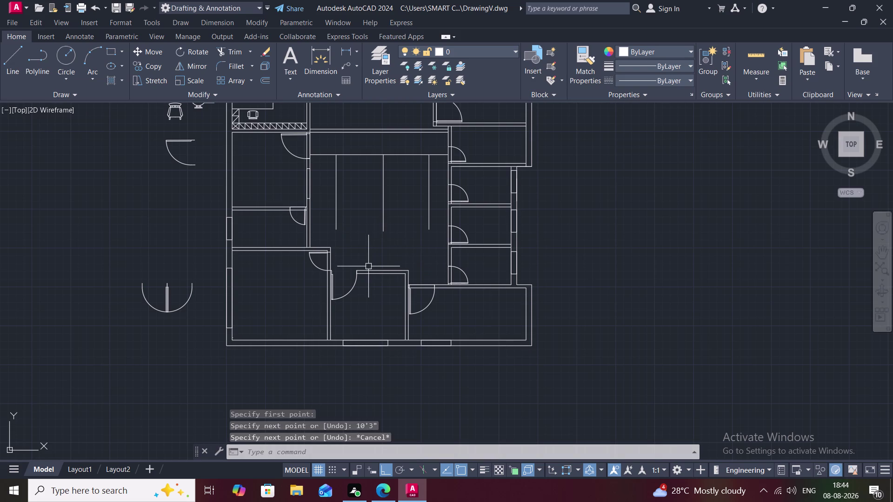
Draw a vertical line and a horizontal return near the doorway.
key(l)
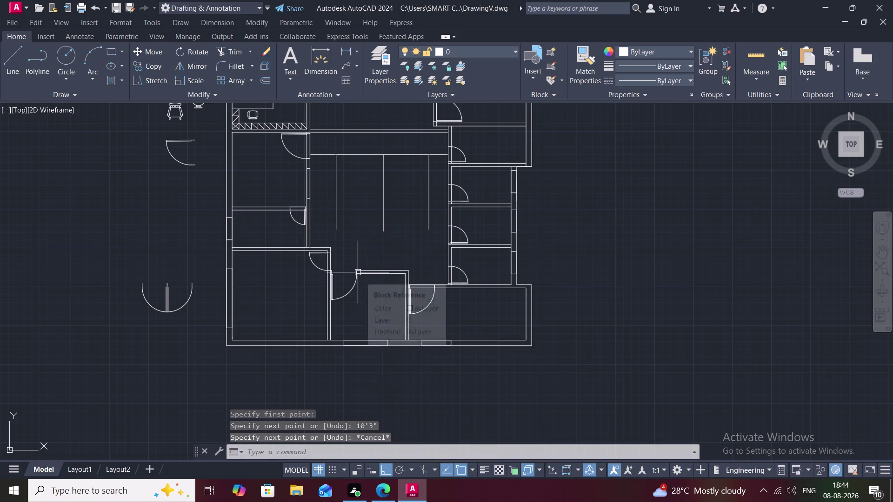
key(space)
click(355, 271)
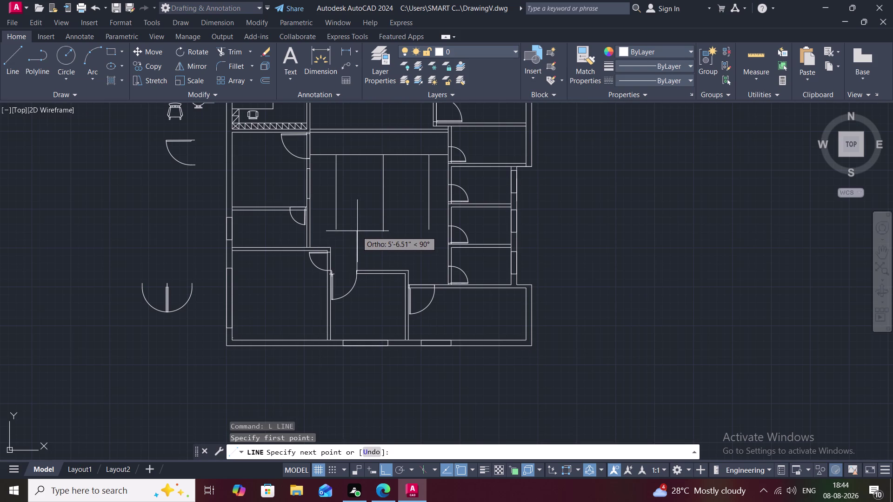
click(357, 231)
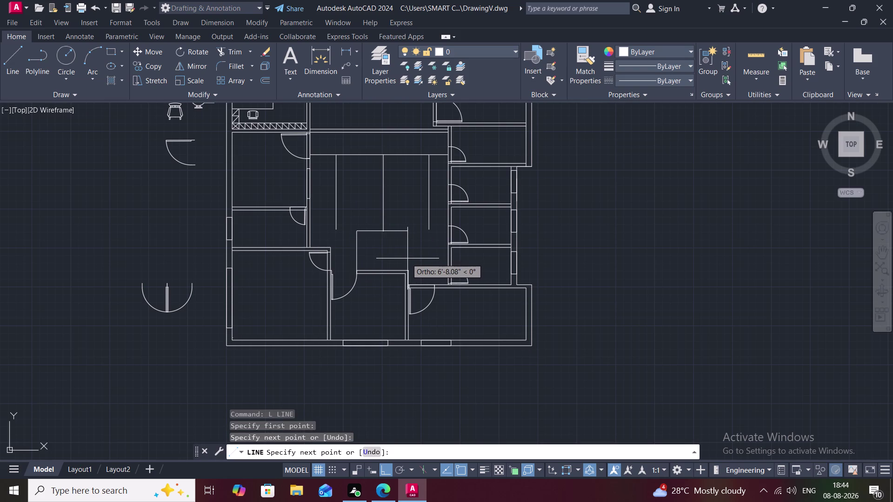
click(408, 259)
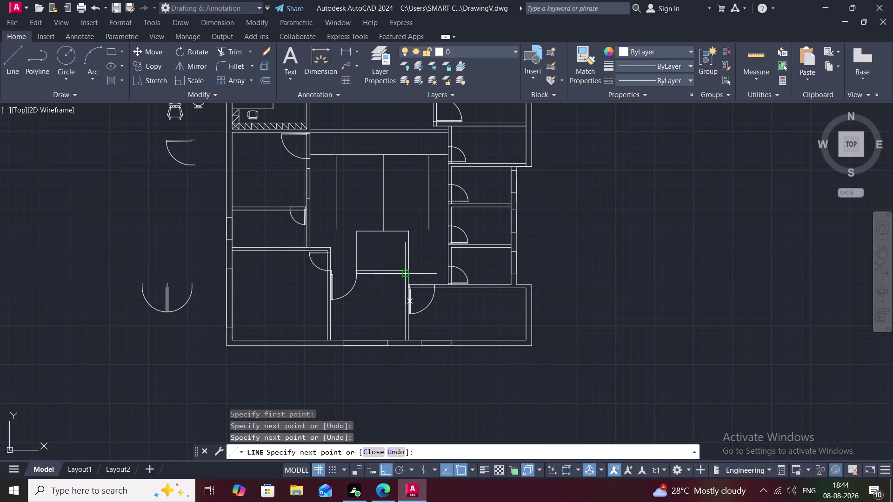
key(grave)
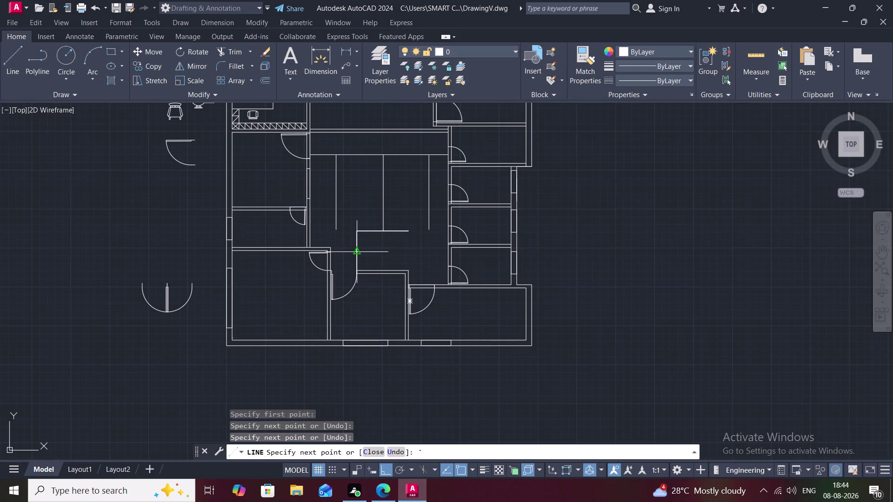
key(Escape)
key(t)
text(R)
key(space)
click(357, 252)
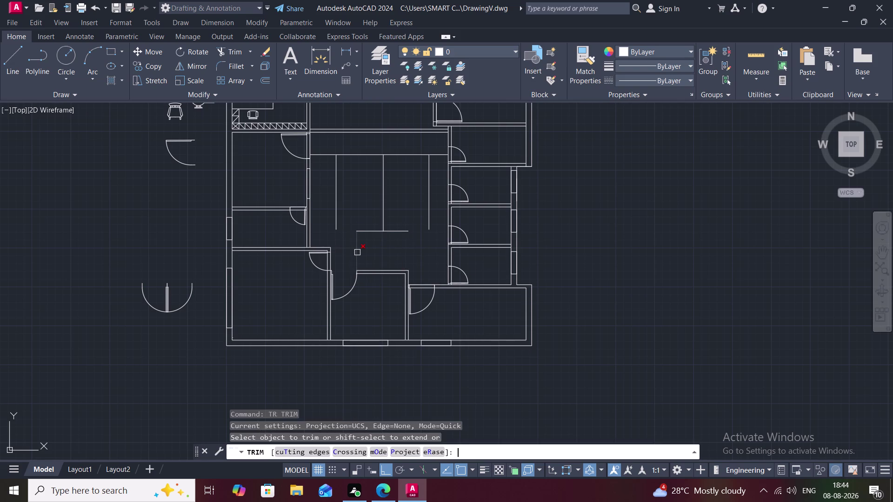
Trim away the excess line segment below the counter.
click(356, 248)
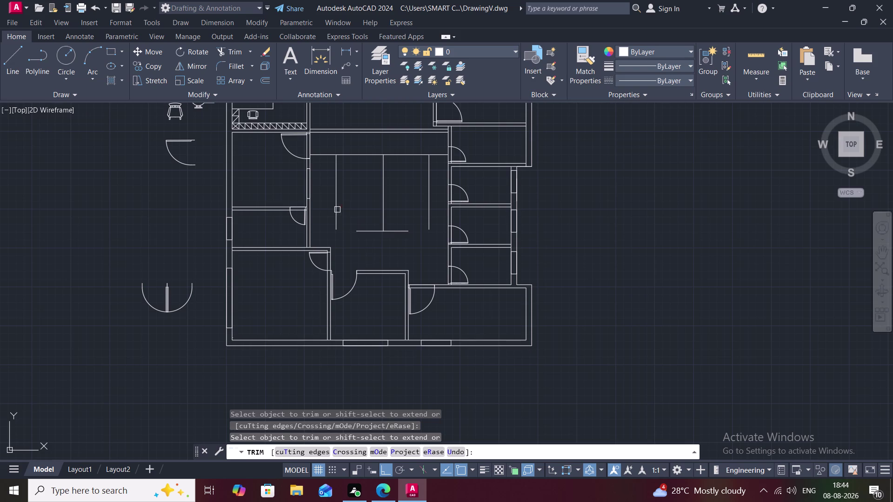
key(Escape)
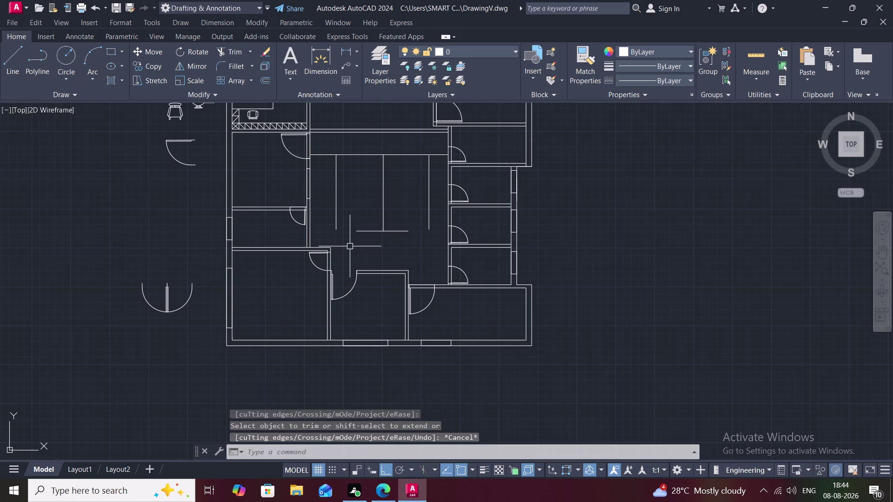
key(o)
key(space)
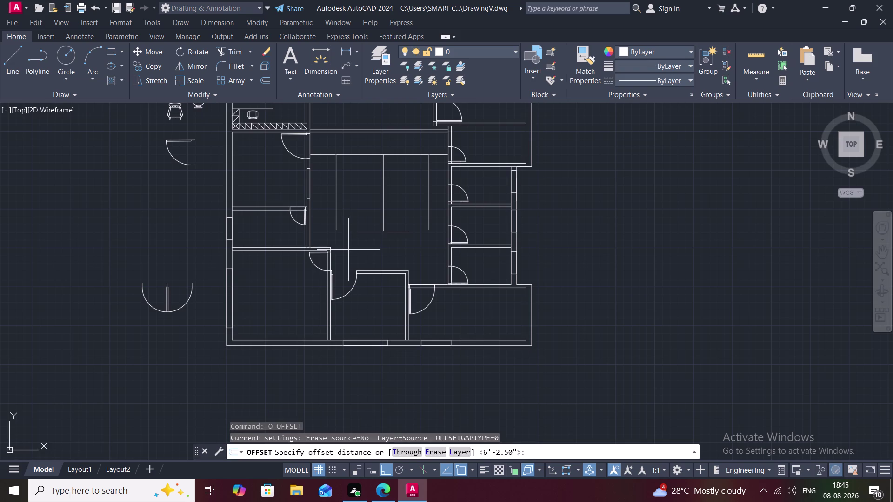
Offset three counter lines by 2', each toward the counter's inner side.
key(1)
key(0)
key(Escape)
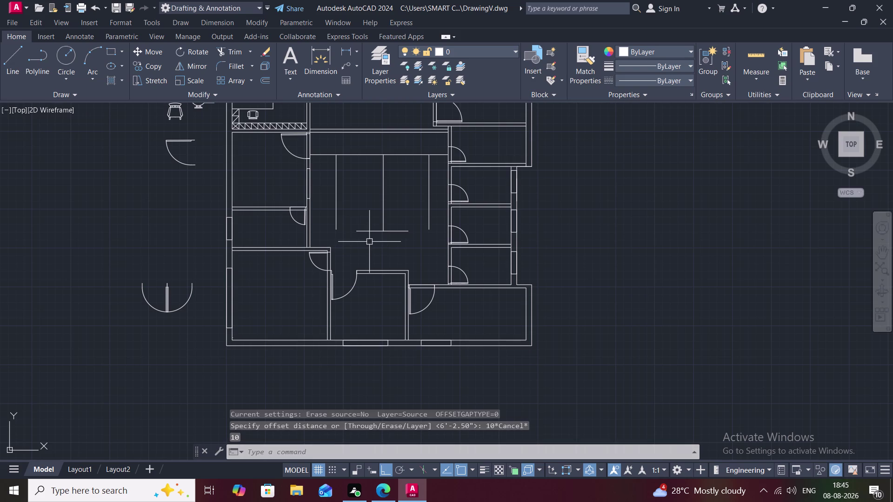
key(o)
key(space)
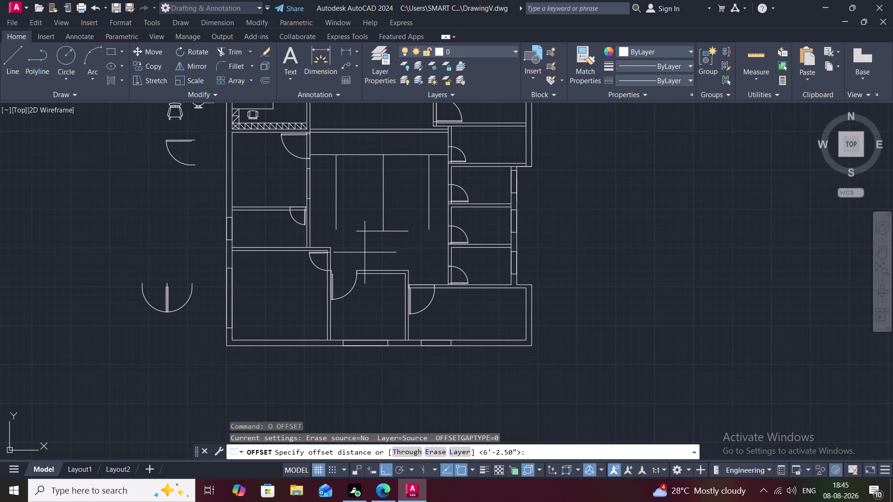
text(2')
key(space)
click(339, 196)
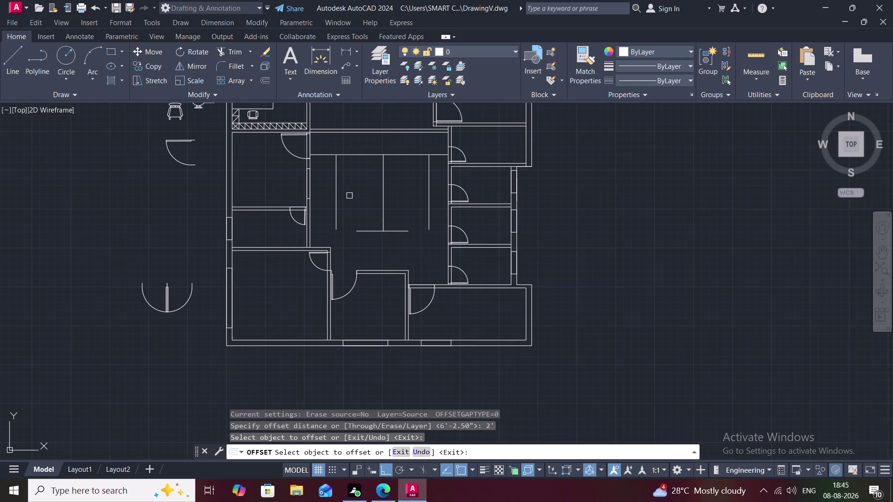
click(338, 197)
click(352, 198)
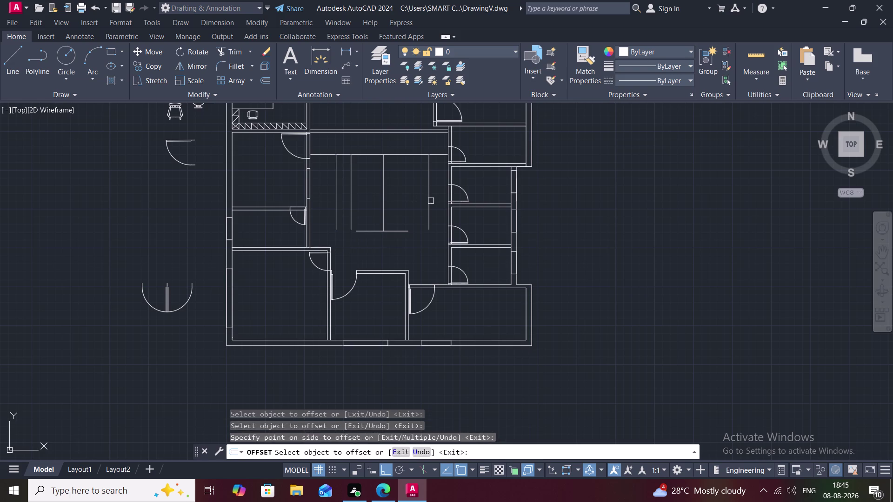
click(430, 202)
click(411, 200)
click(395, 232)
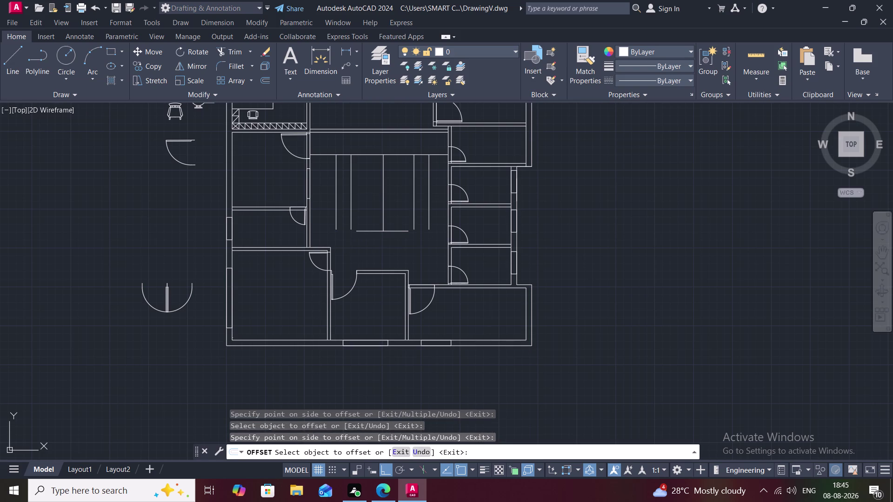
click(397, 252)
key(Escape)
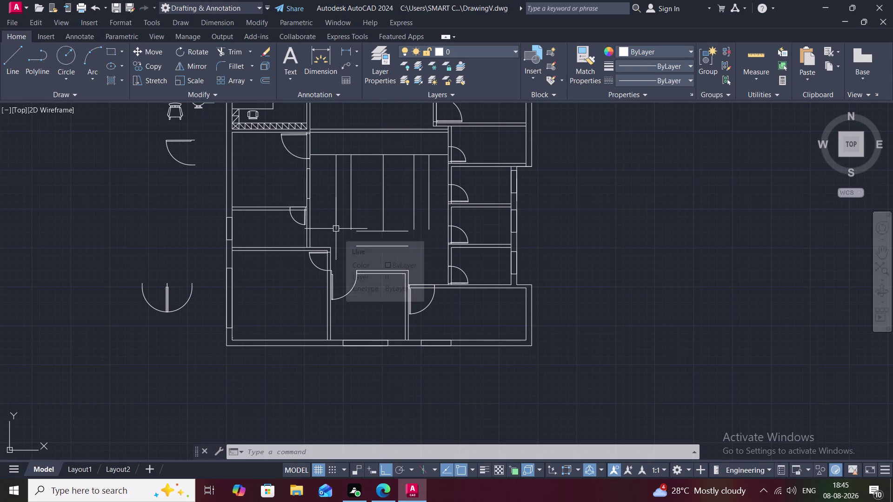
Draw the counter's angled left corner, bottom edge and angled right corner as lines.
key(l)
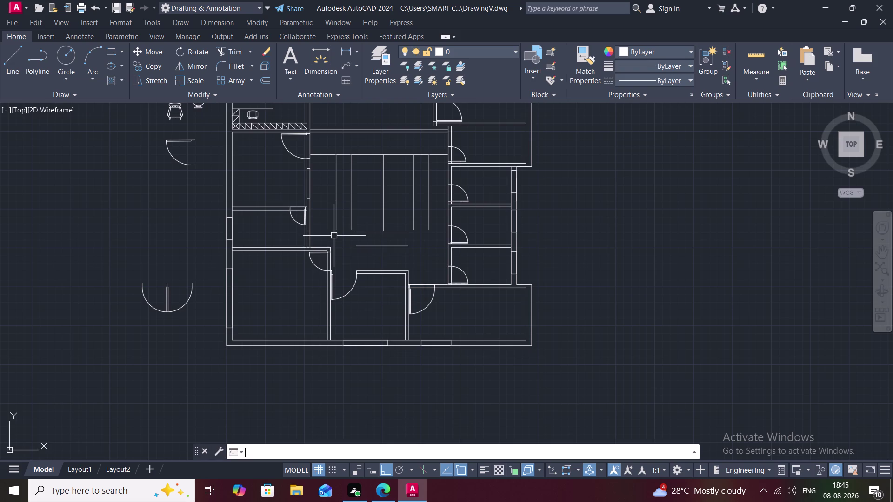
key(space)
click(335, 229)
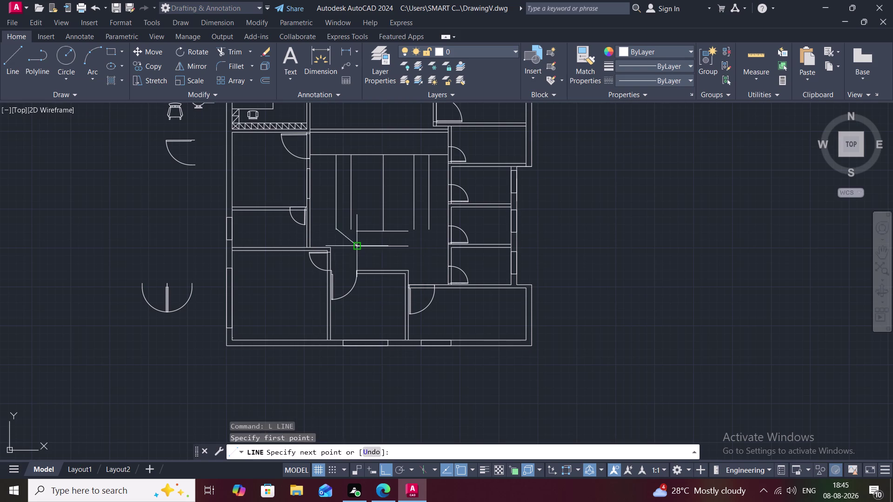
click(354, 246)
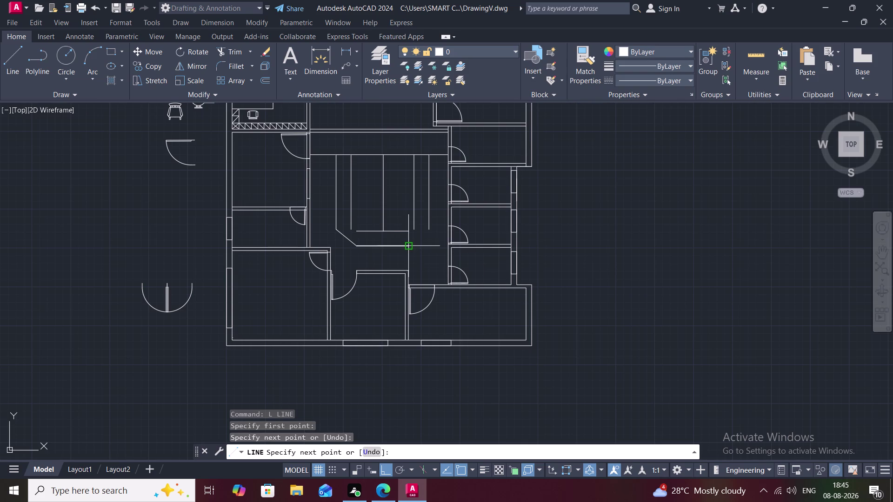
click(407, 247)
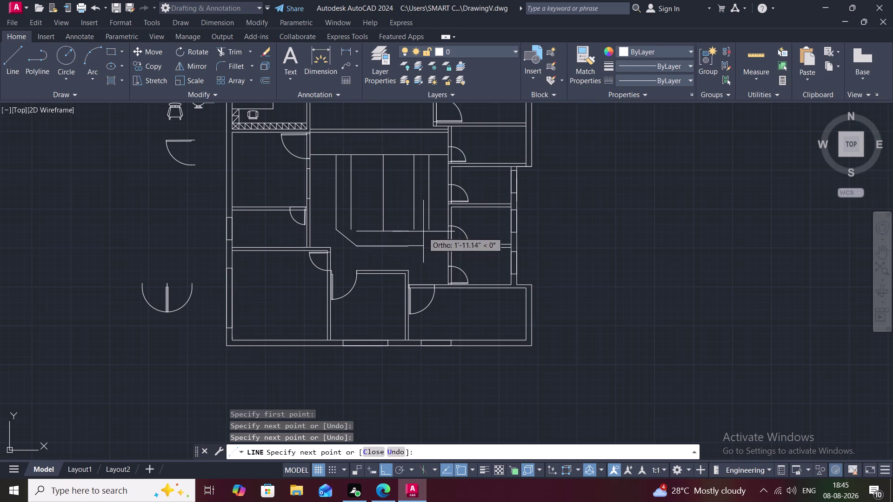
click(429, 230)
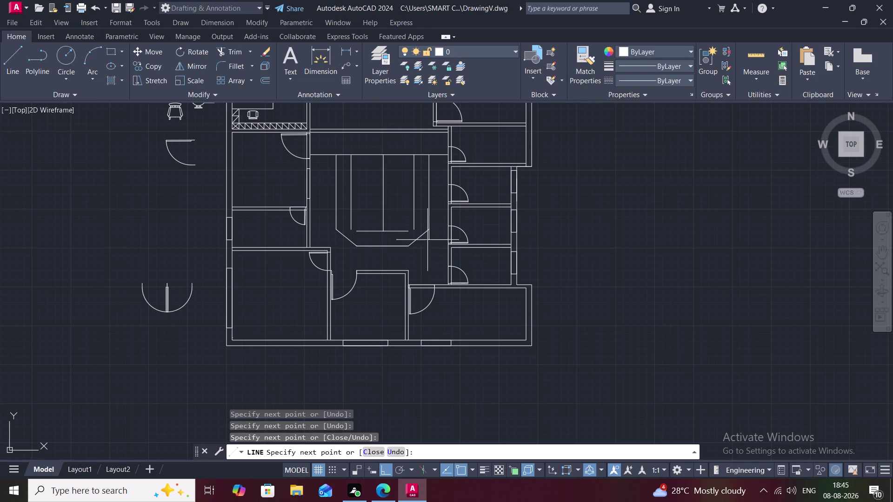
key(Escape)
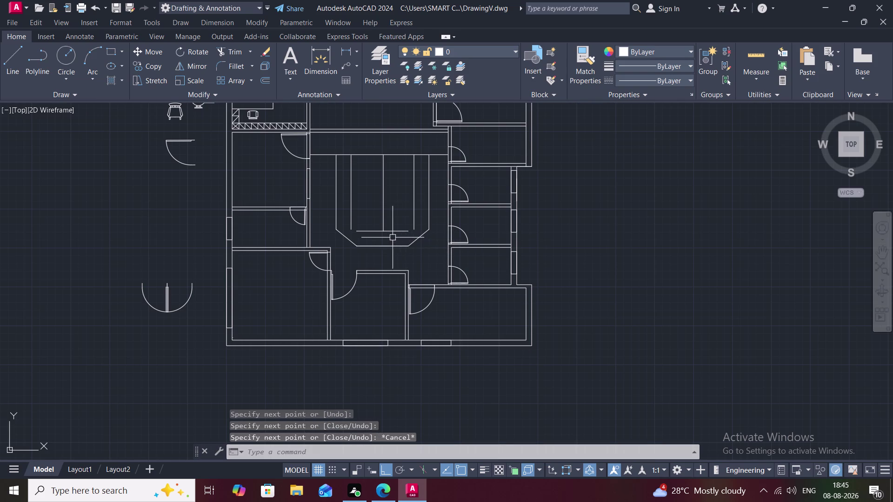
click(363, 232)
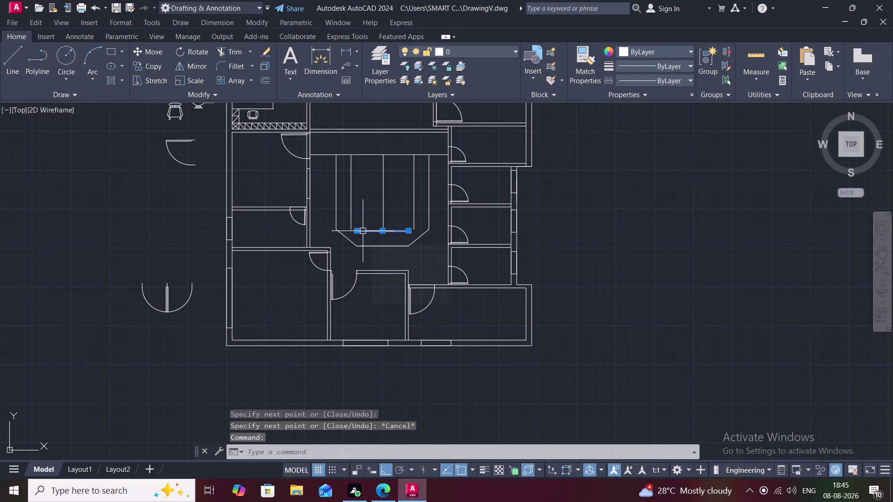
key(Escape)
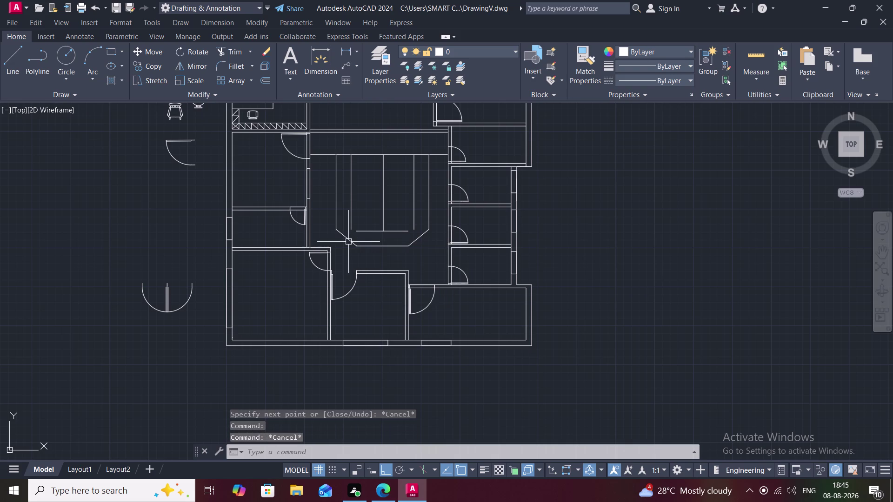
Offset both angled corner lines 2' inward to form the inner counter edges.
text(O)
key(space)
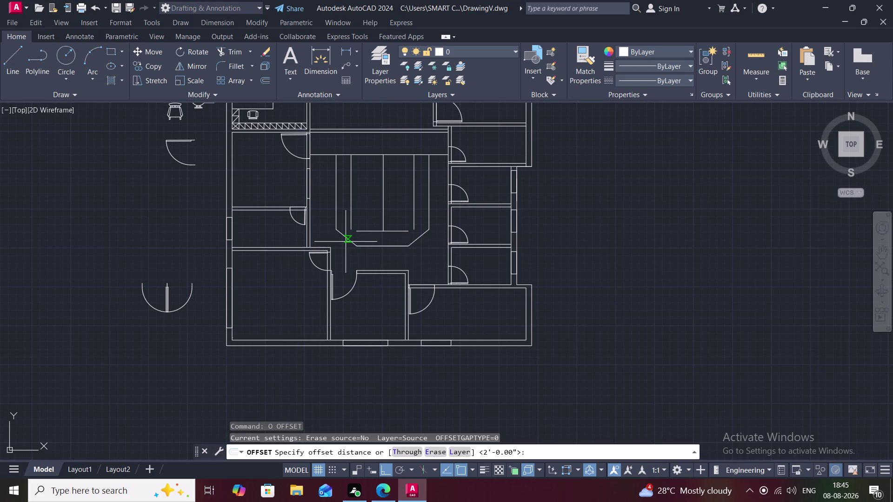
key(space)
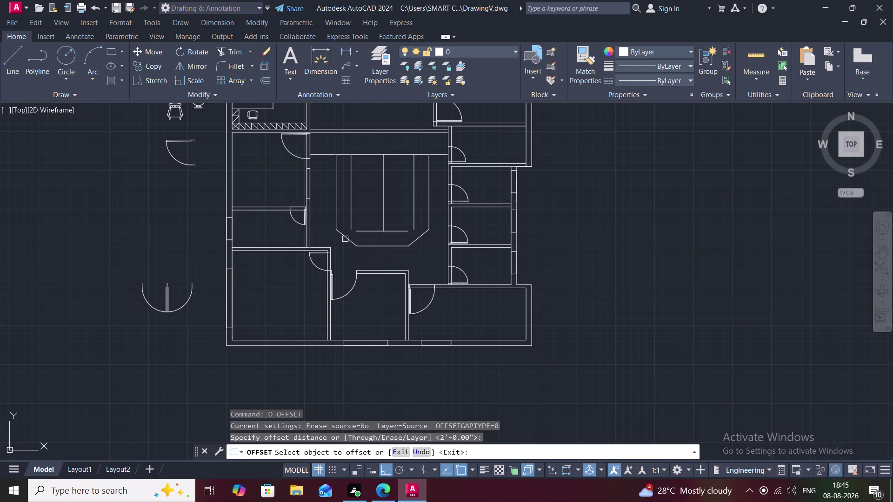
click(345, 239)
click(355, 235)
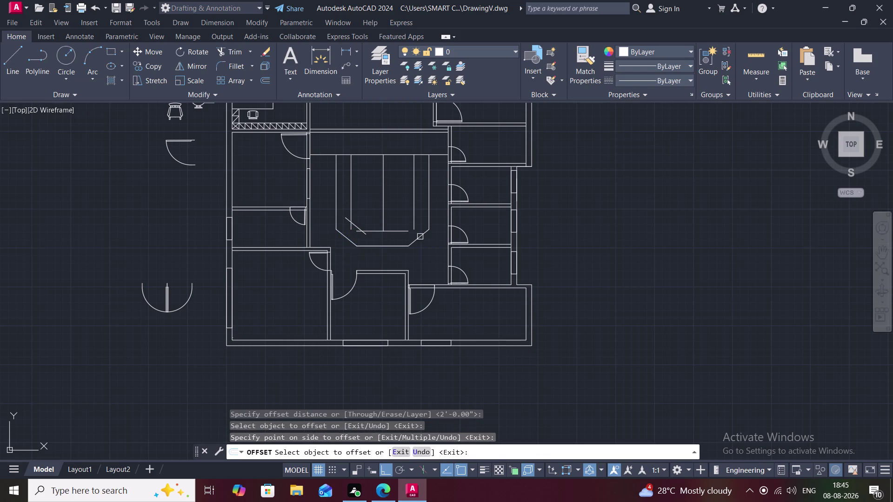
click(421, 237)
click(409, 231)
key(Escape)
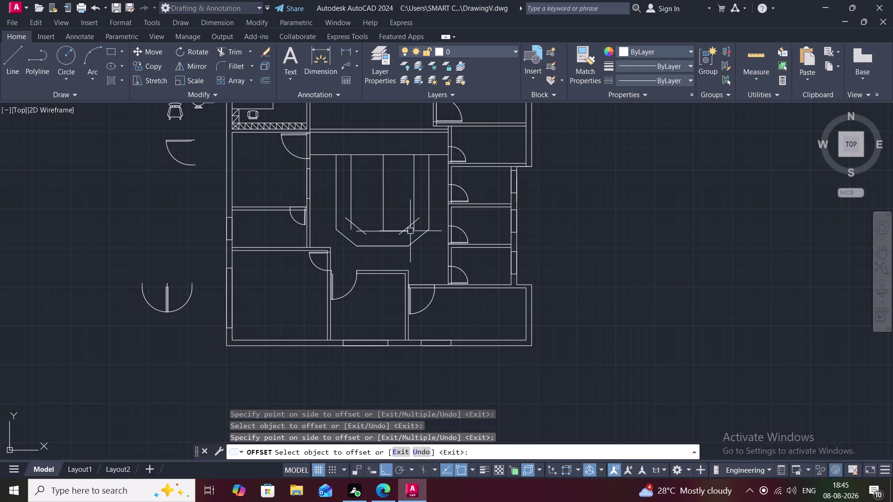
Trim the overhanging and crossing line ends at the counter's right corner.
text(TR)
key(space)
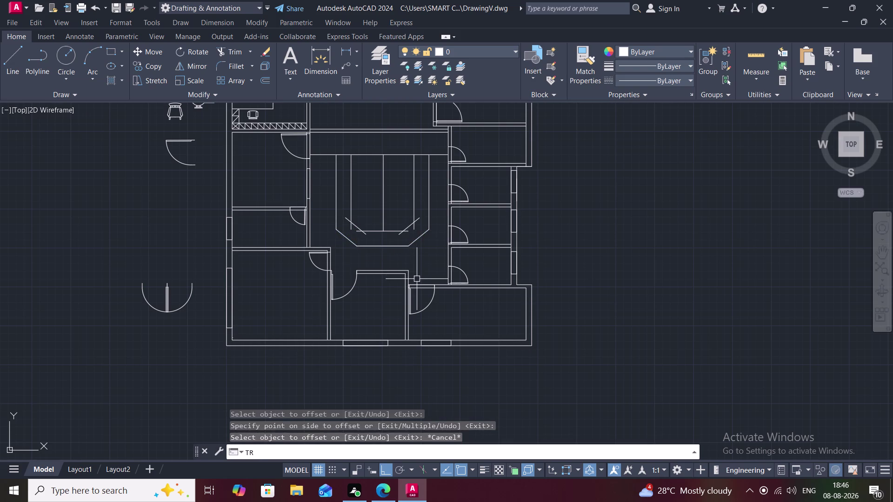
scroll(up, 3)
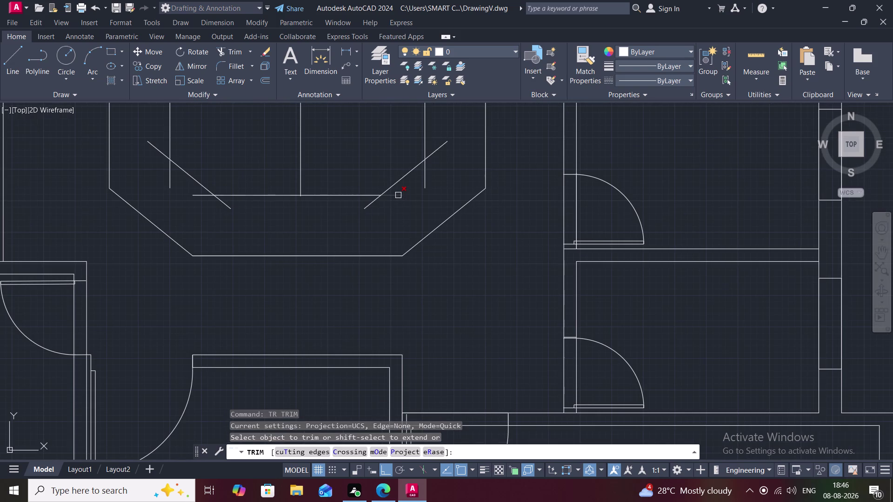
click(397, 196)
click(374, 202)
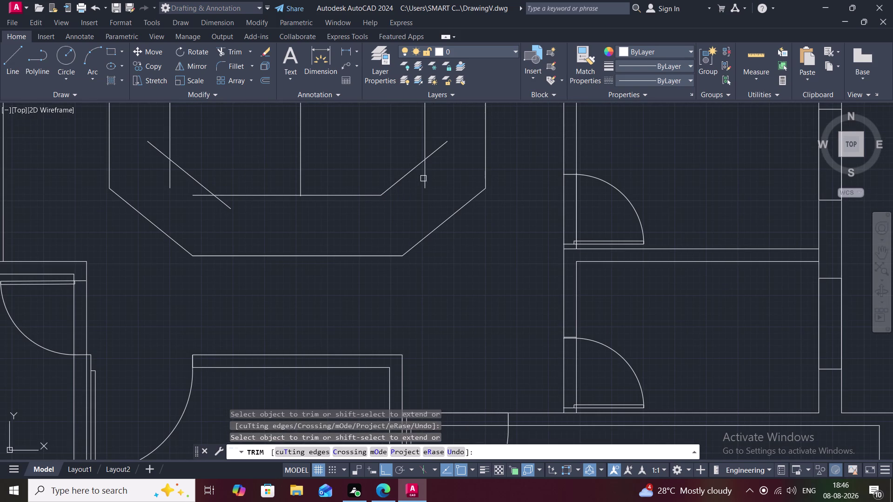
click(424, 179)
click(437, 148)
scroll(down, 3)
Trim the remaining stray line ends at the counter's left corner.
click(246, 218)
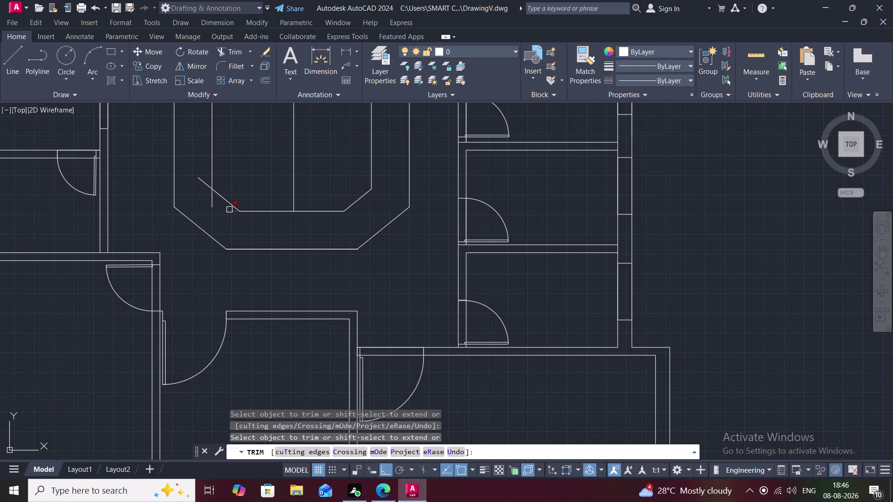
click(229, 210)
click(212, 198)
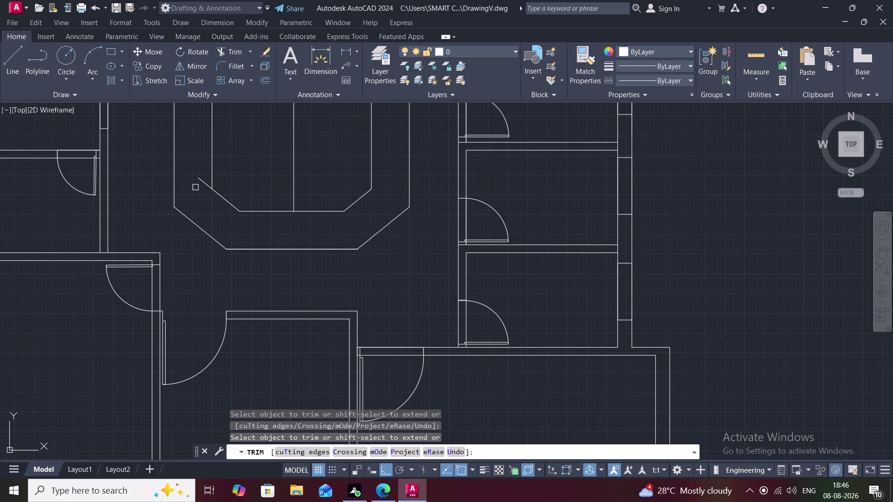
click(204, 181)
click(293, 167)
scroll(down, 3)
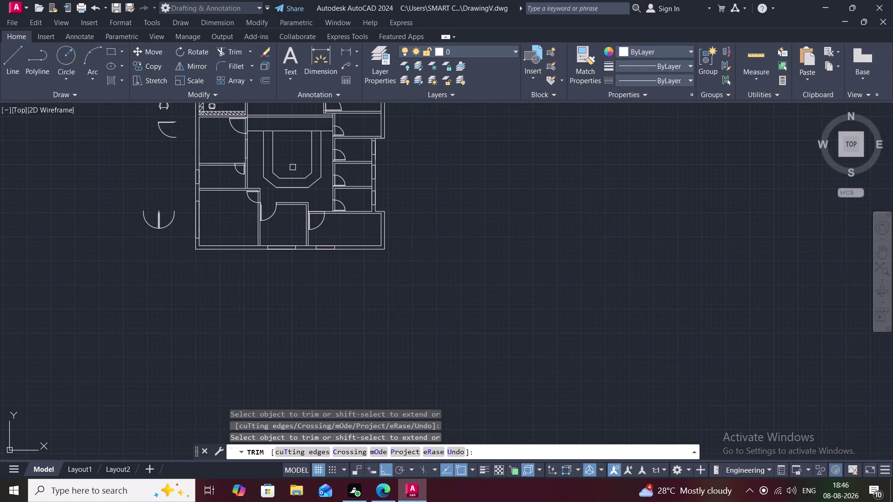
key(Escape)
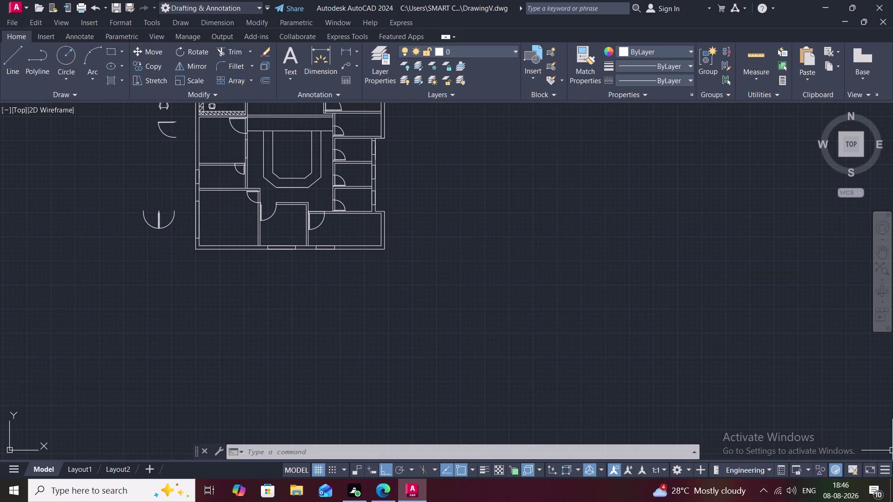
Trim away the three top edge segments spanning between the counter's arms.
middle_drag(338, 212, 399, 307)
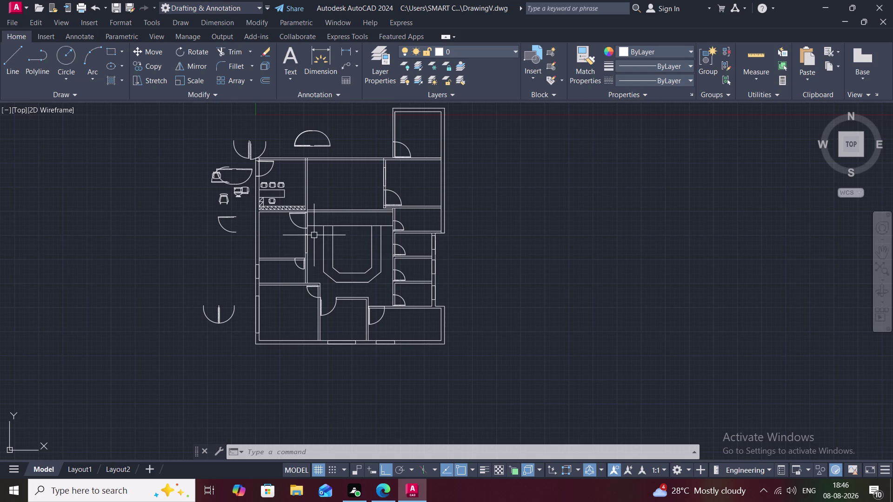
key(Escape)
scroll(up, 3)
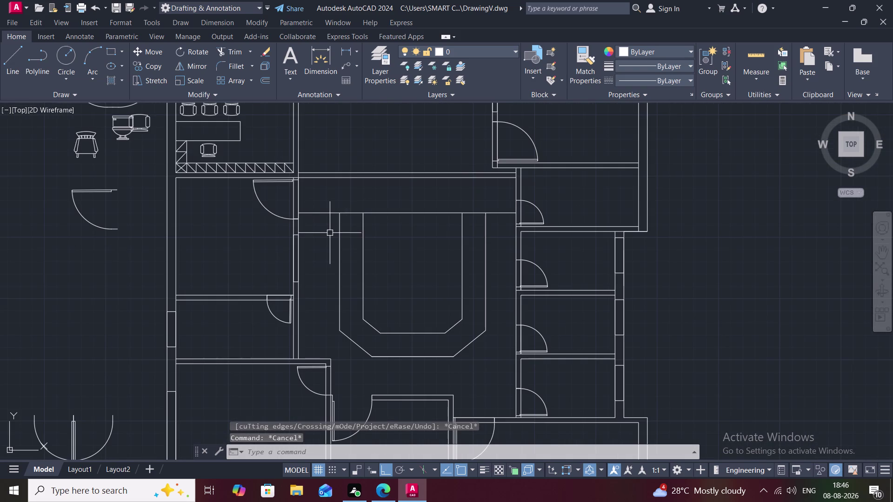
key(t)
text(R)
key(space)
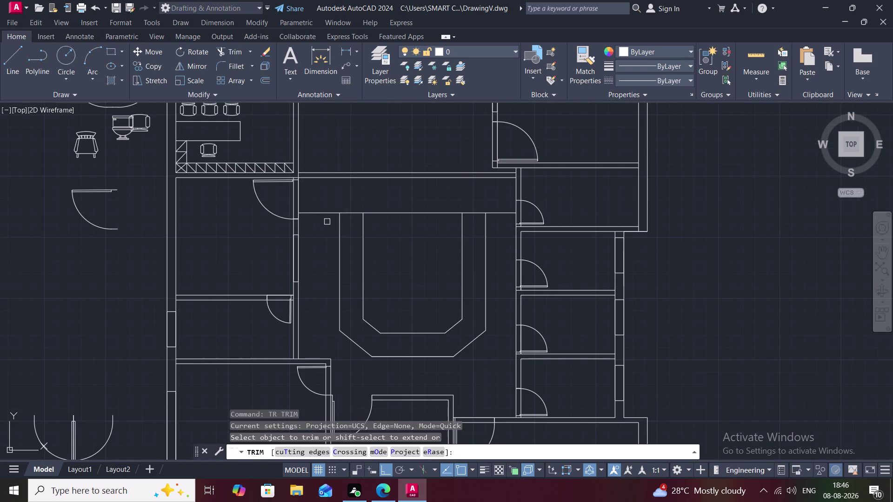
click(321, 214)
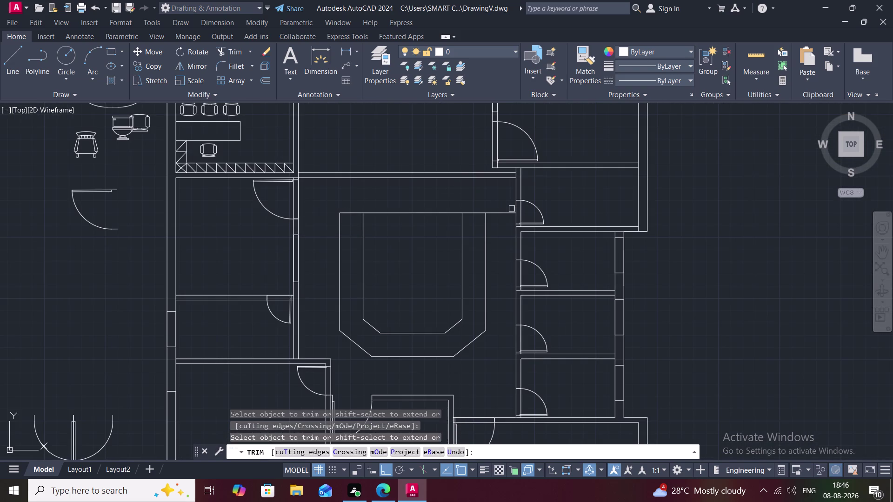
click(507, 213)
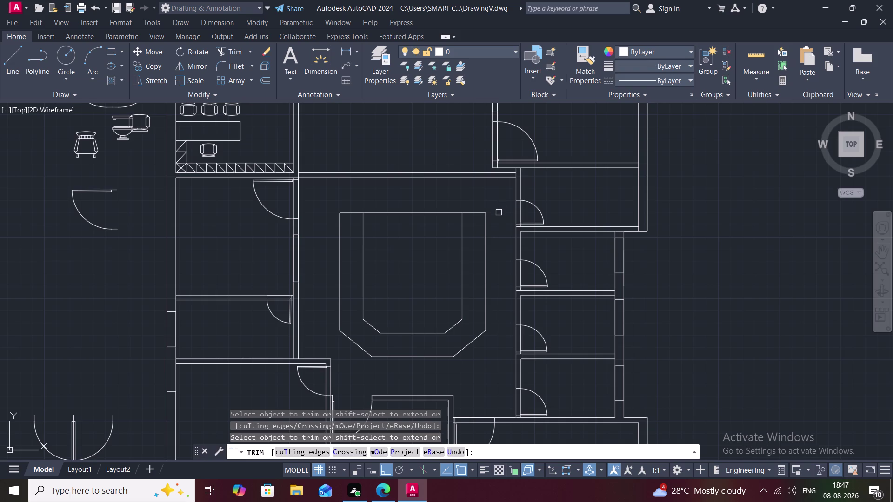
click(414, 212)
key(Escape)
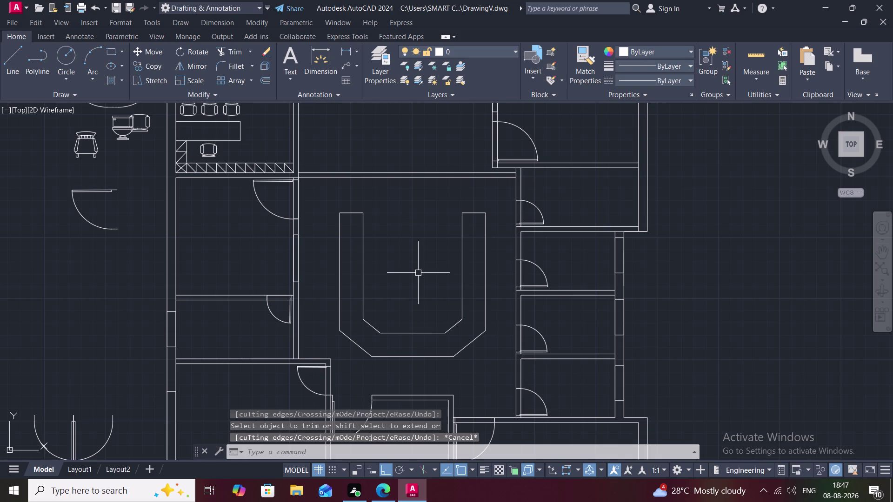
Offset the counter's left edge and lower-left angled edge 5" outward.
text(O)
key(space)
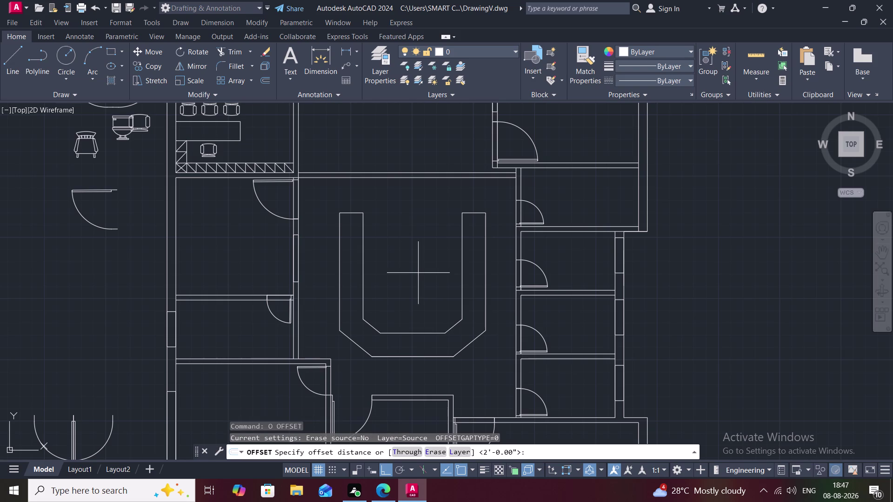
text(5)
text(")
key(space)
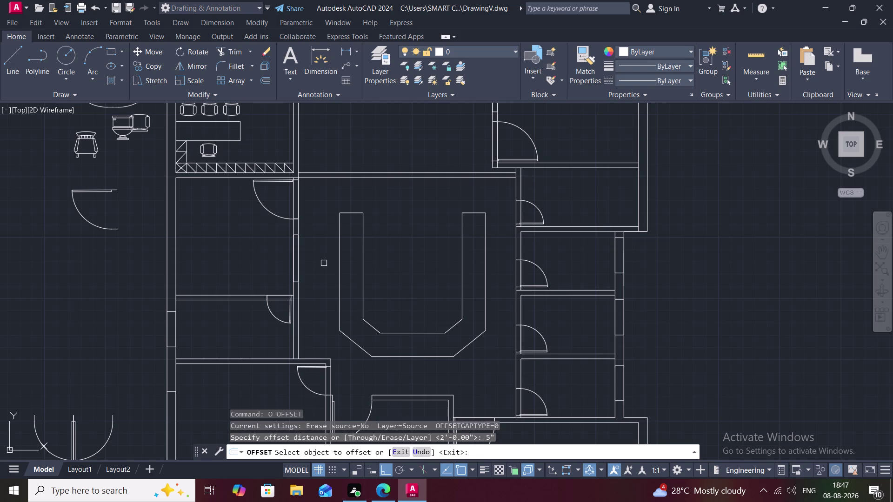
click(340, 261)
click(335, 264)
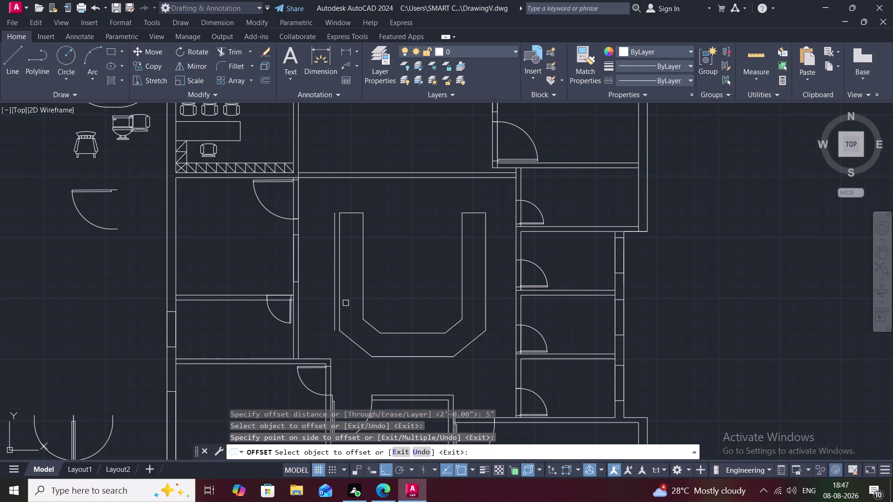
click(351, 339)
click(346, 359)
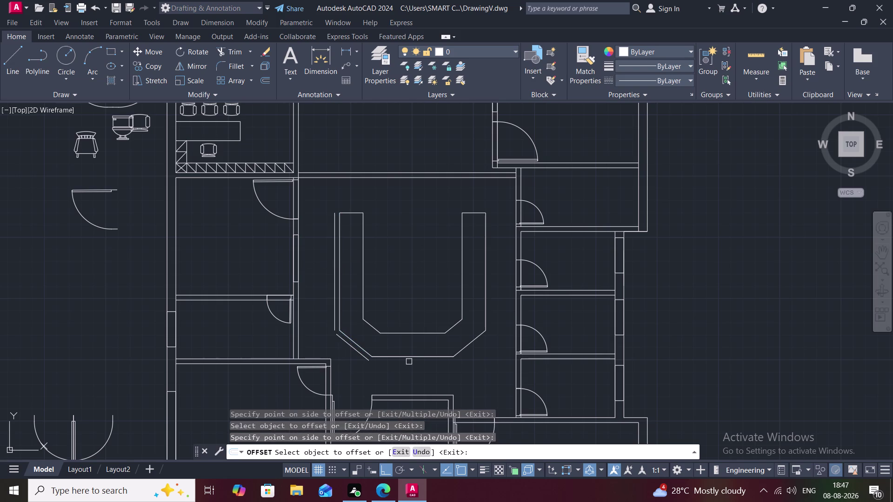
Offset the bottom, lower-right angled and right edges 5" outward as well.
click(412, 357)
click(418, 363)
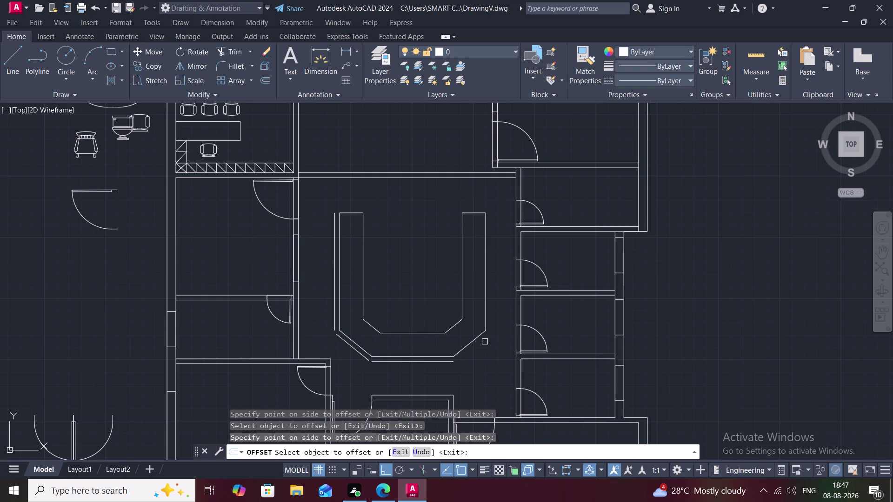
click(477, 340)
click(485, 344)
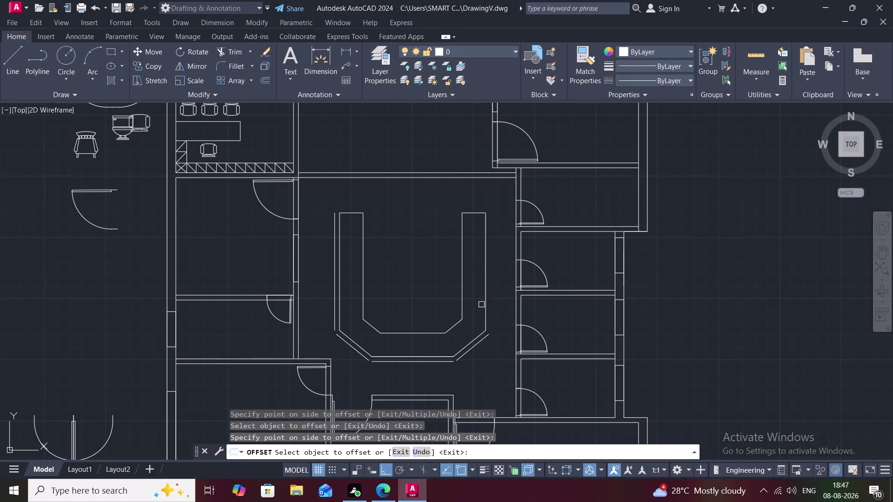
click(486, 304)
click(494, 305)
key(Escape)
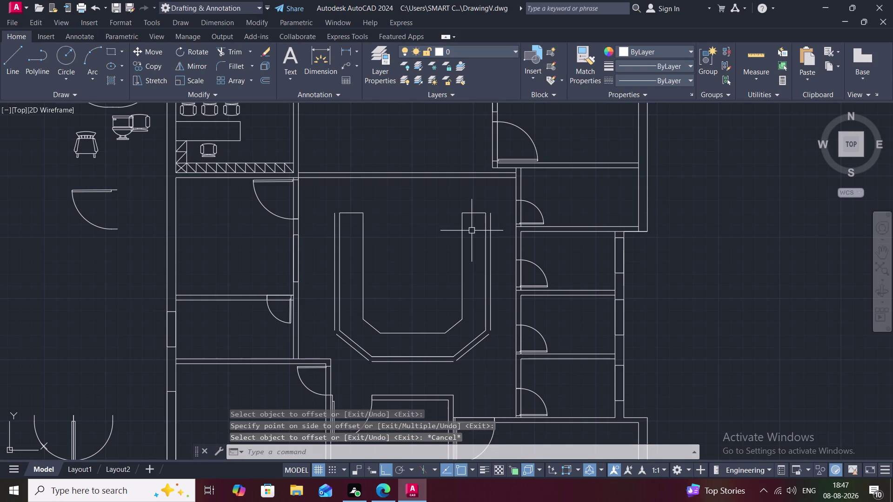
Attempt to join the five outer outline lines: left, both angled, bottom and right.
text(J)
key(space)
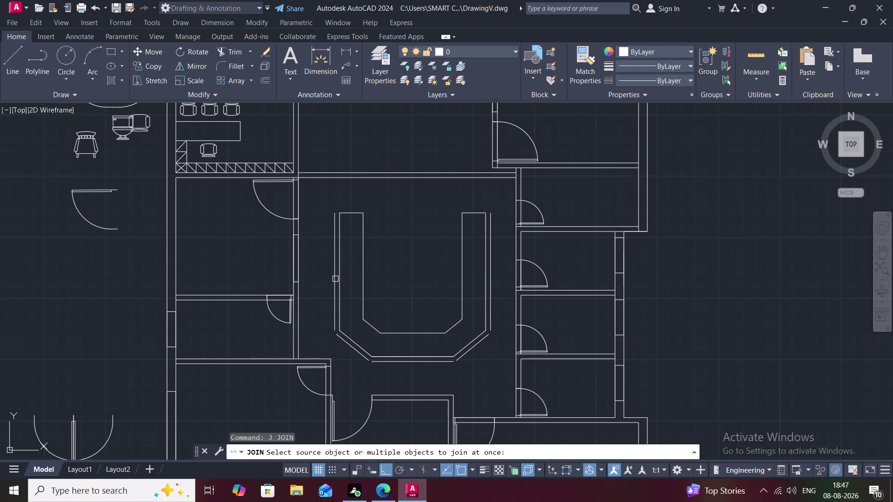
click(335, 279)
click(345, 343)
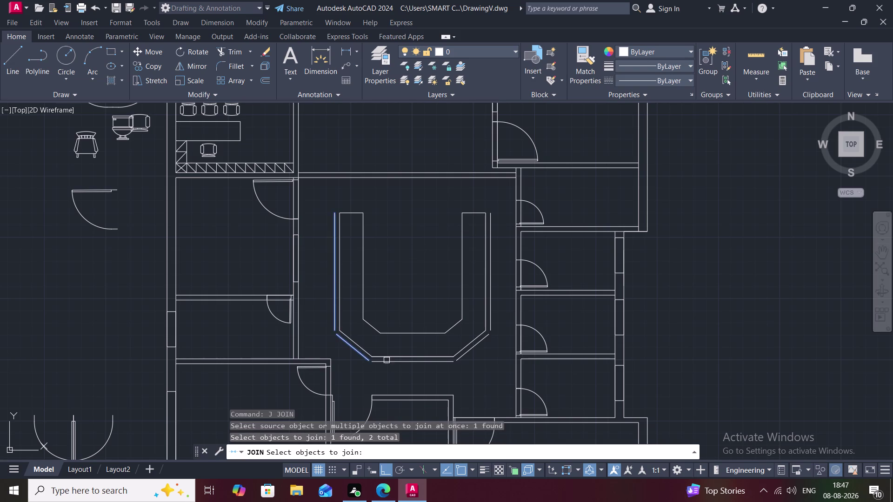
click(394, 362)
click(475, 349)
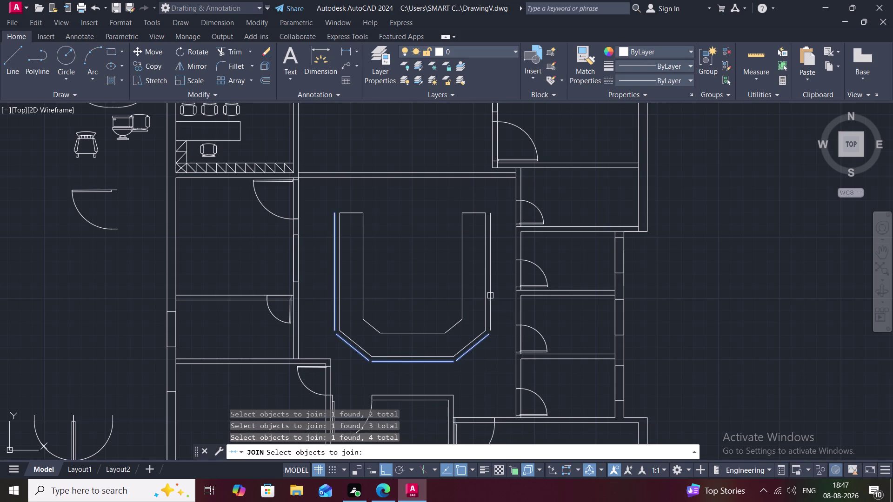
click(492, 283)
key(Return)
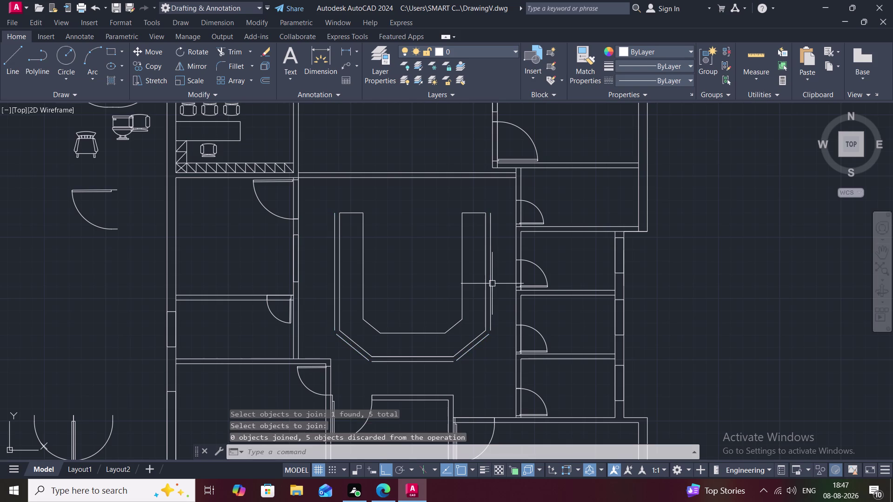
scroll(up, 3)
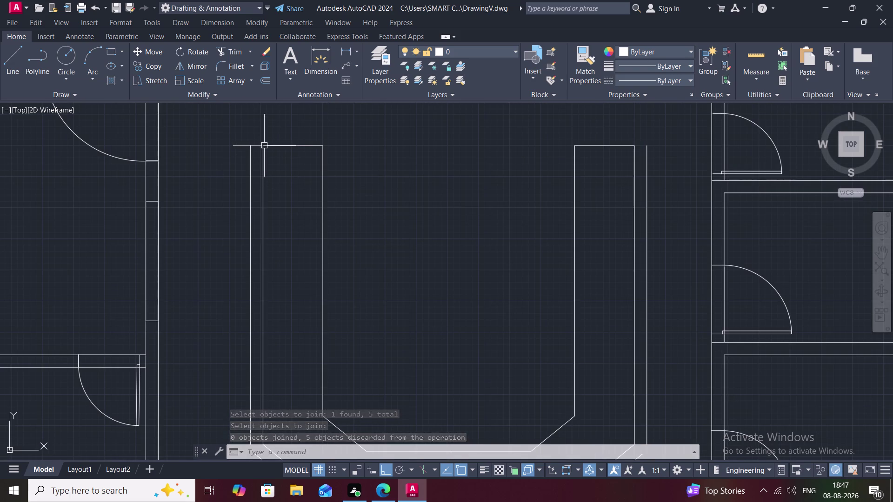
Draw short cap lines closing the tops of the left and right arms' outer outline.
key(l)
key(space)
click(261, 145)
click(253, 143)
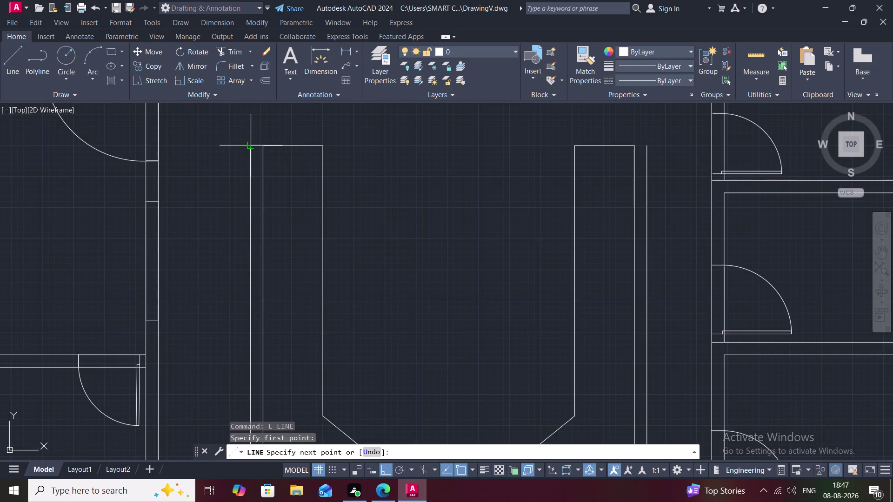
key(space)
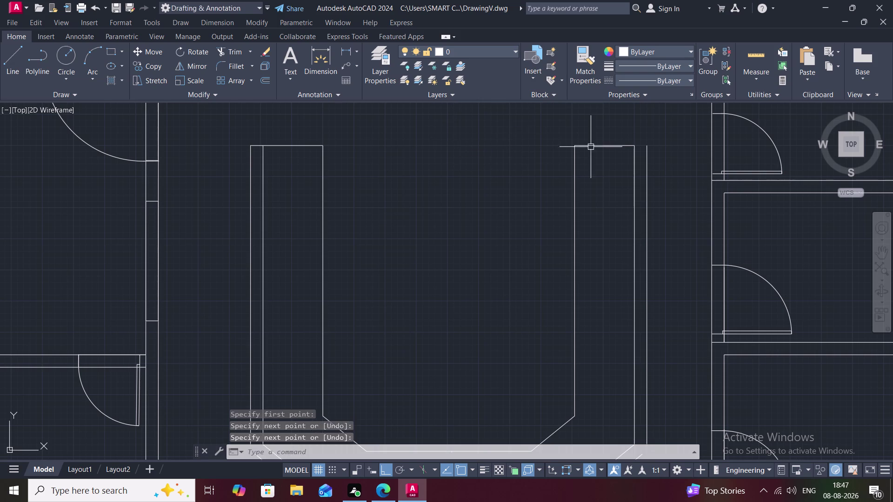
key(space)
click(636, 146)
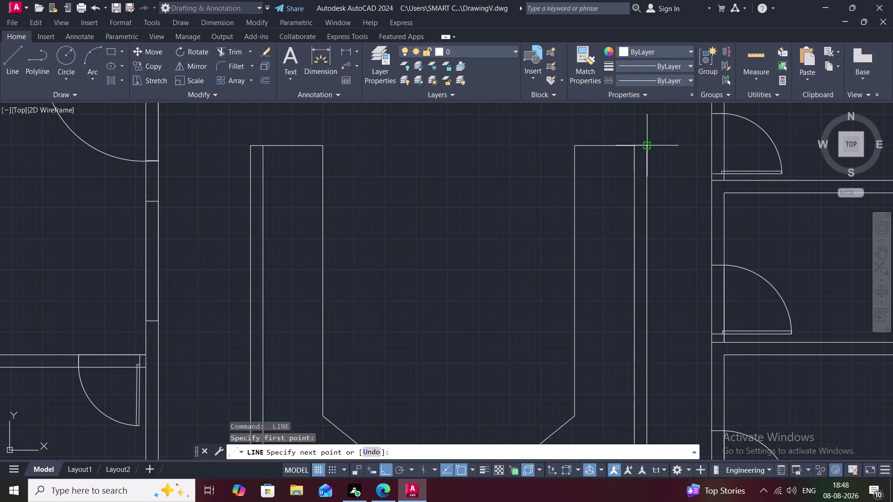
click(644, 145)
scroll(down, 3)
middle_drag(536, 180, 529, 160)
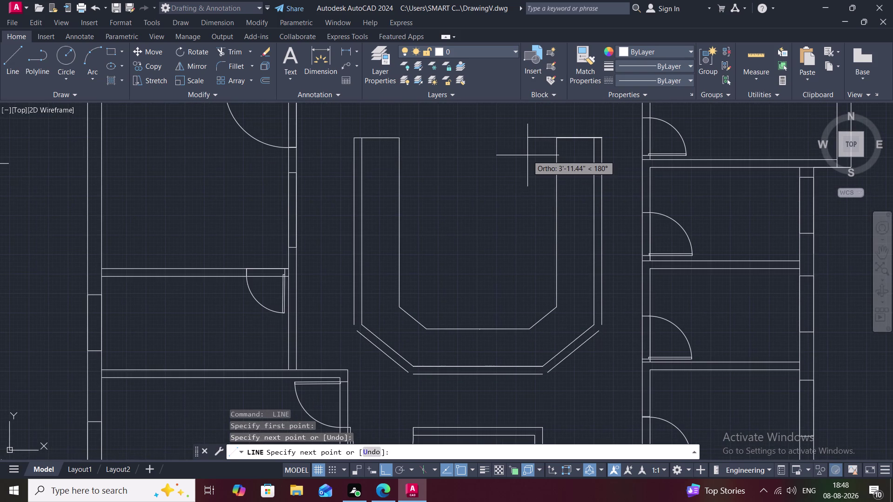
key(Escape)
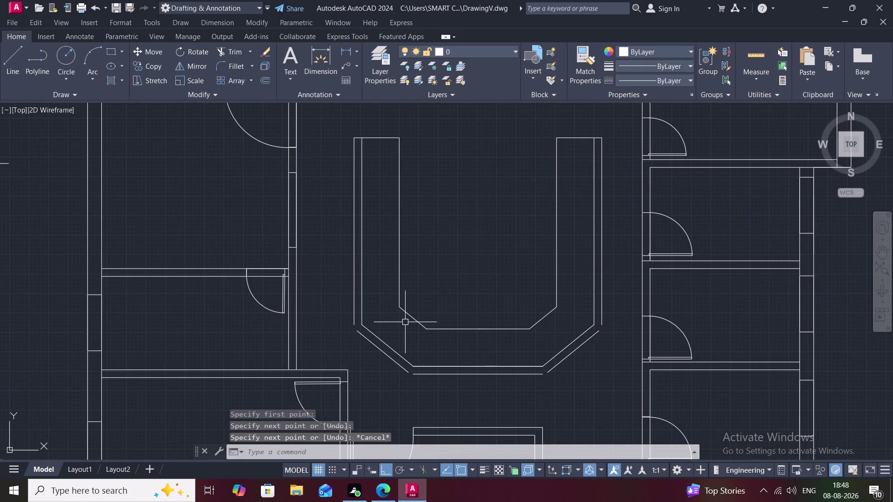
Begin joining the outer left and angled lines, then abandon the join.
key(j)
key(space)
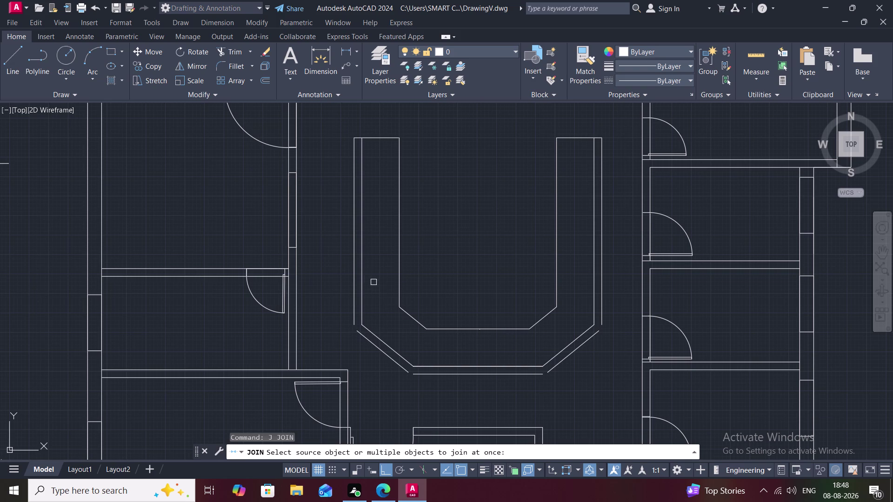
click(355, 279)
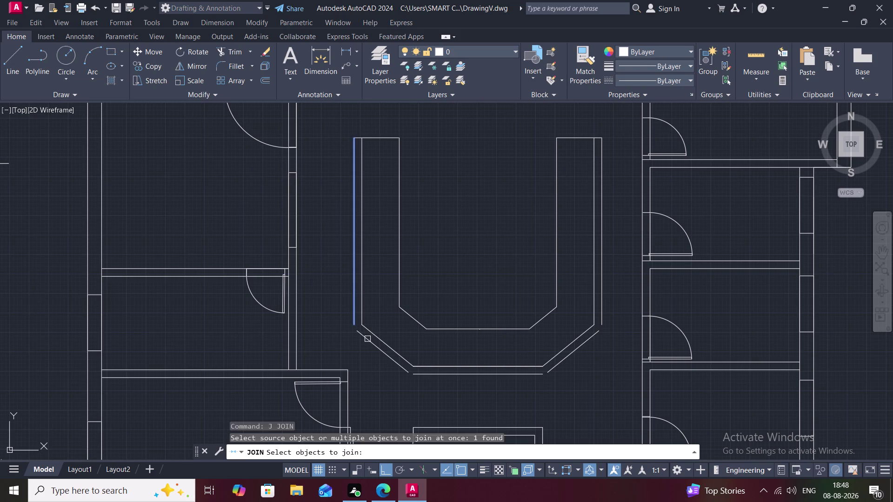
click(367, 339)
key(Escape)
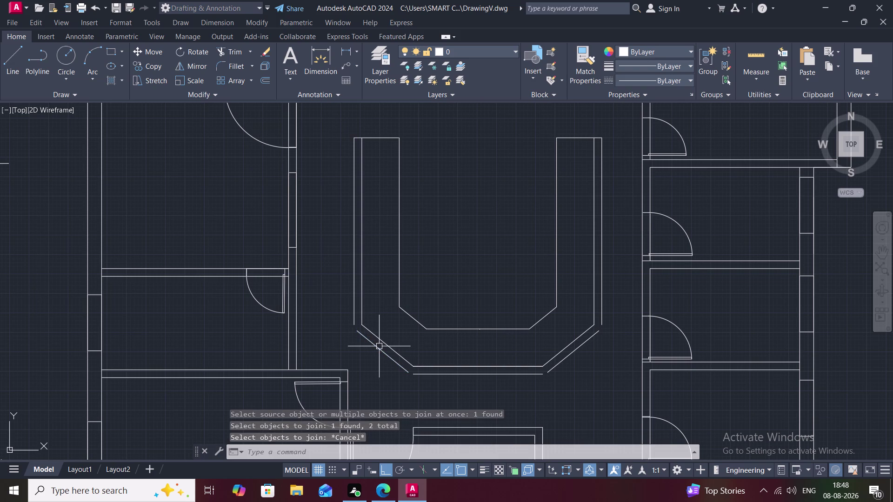
Fillet at zero radius the left arm to its angled line, and that line to the bottom.
key(f)
key(space)
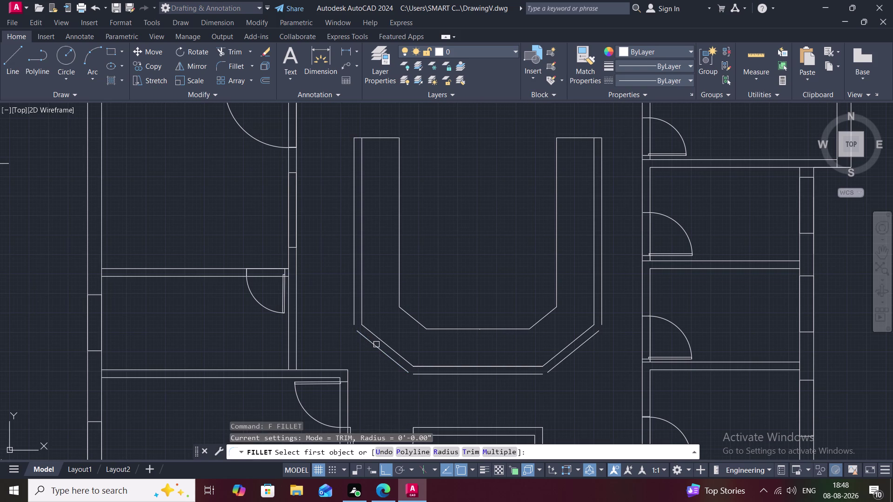
click(438, 451)
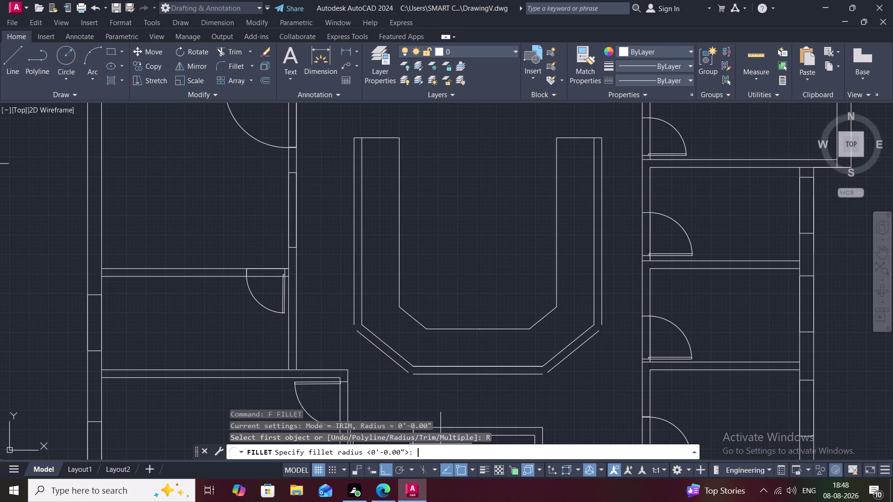
key(space)
click(354, 293)
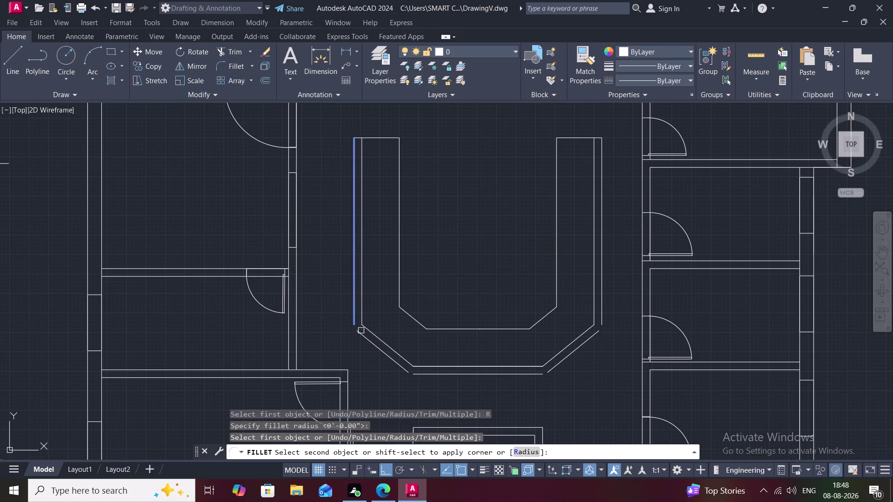
click(367, 342)
key(space)
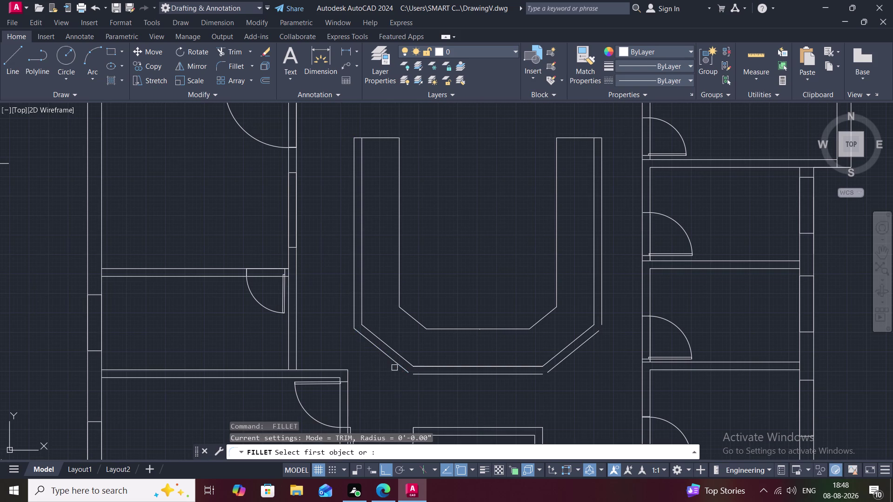
click(399, 363)
click(424, 375)
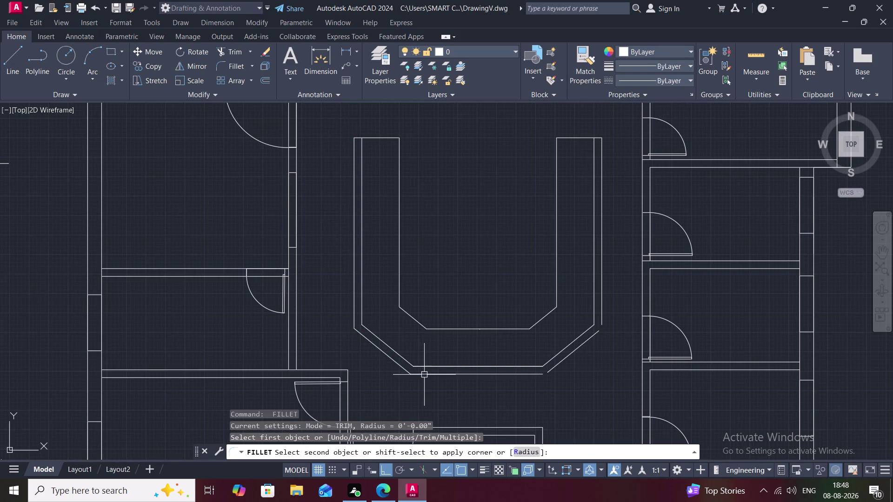
Fillet the bottom edge to the right angled line, and that line to the right arm.
key(space)
click(541, 375)
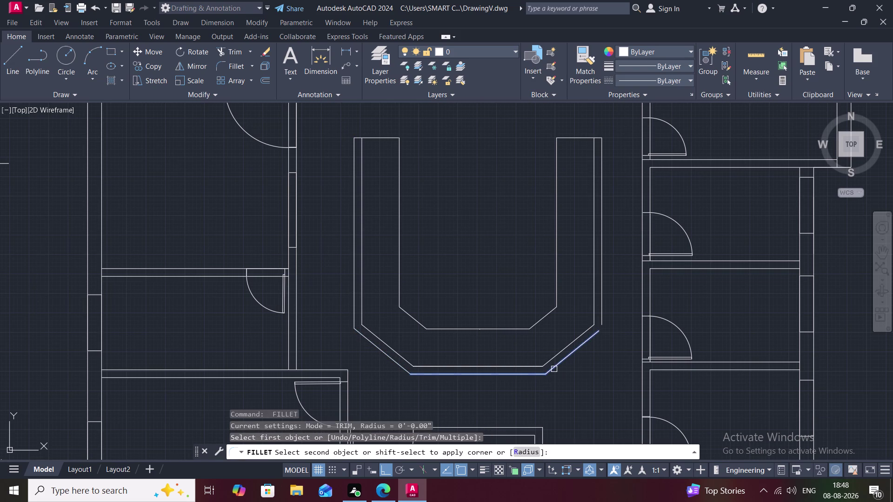
click(554, 370)
key(space)
click(603, 310)
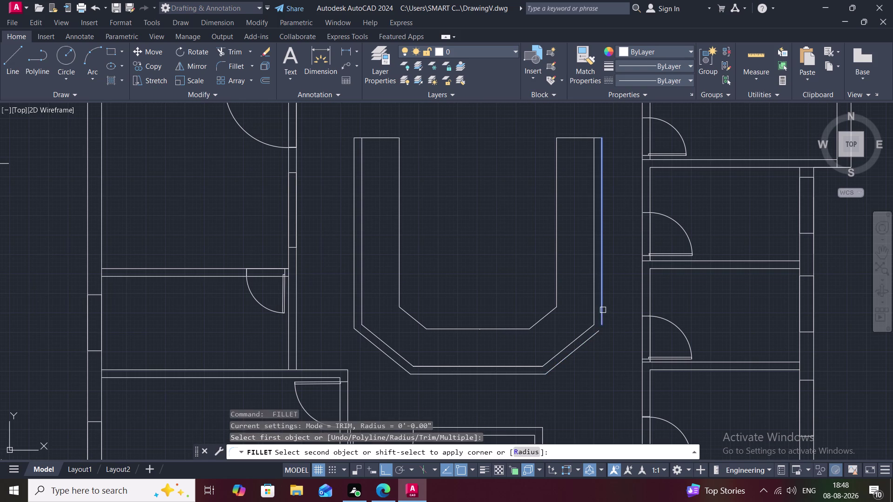
click(598, 334)
key(Escape)
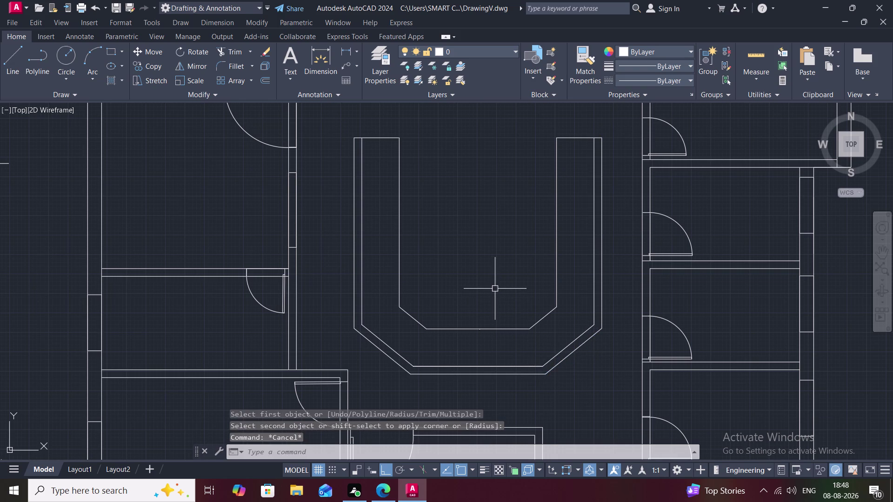
scroll(down, 3)
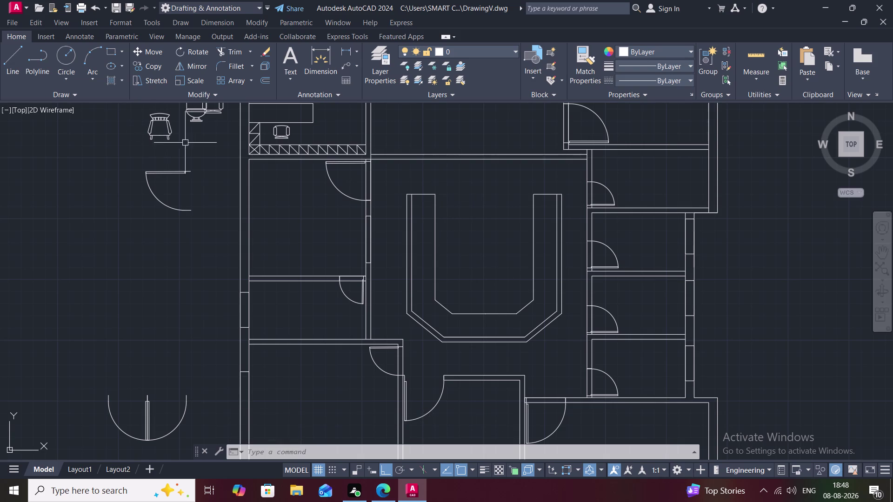
With Ortho off, copy the top-left desk chair to two spots inside the counter.
middle_drag(197, 137, 198, 137)
middle_drag(198, 137, 195, 172)
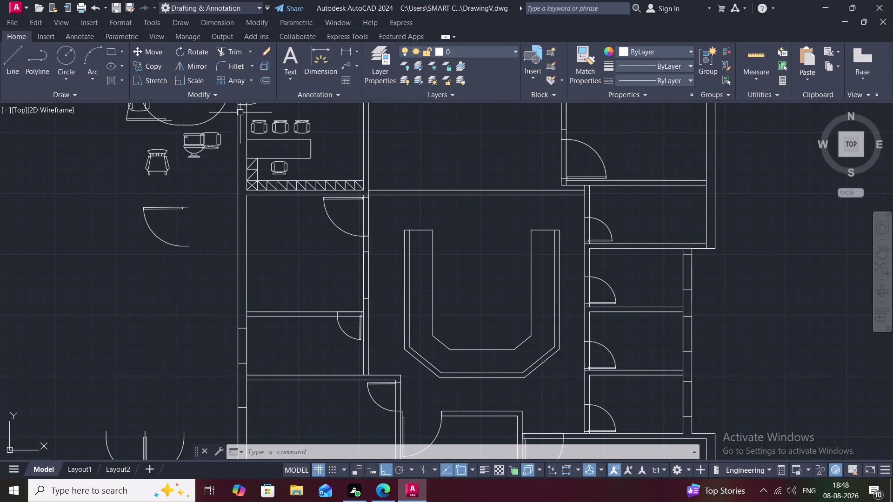
key(c)
key(o)
key(space)
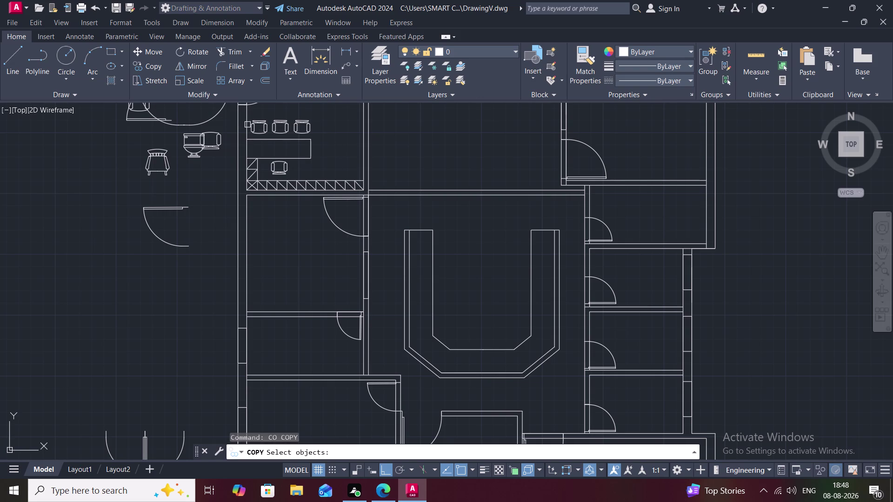
click(258, 120)
right_click(258, 120)
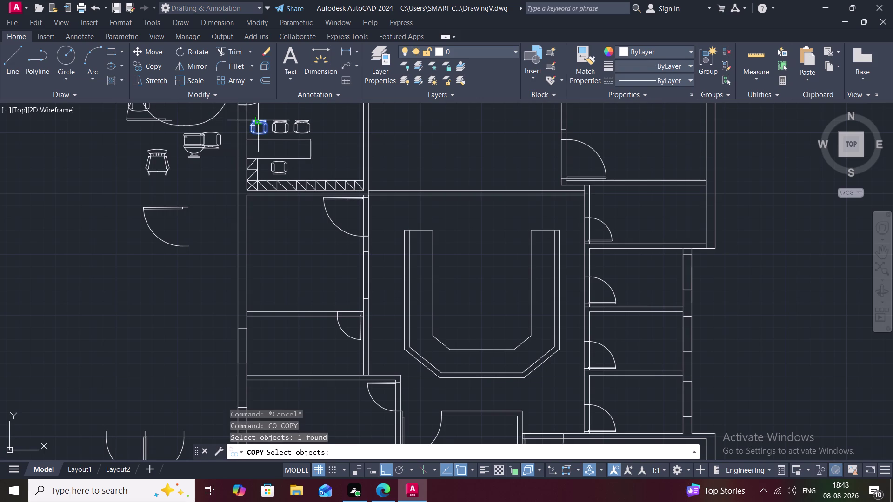
click(258, 121)
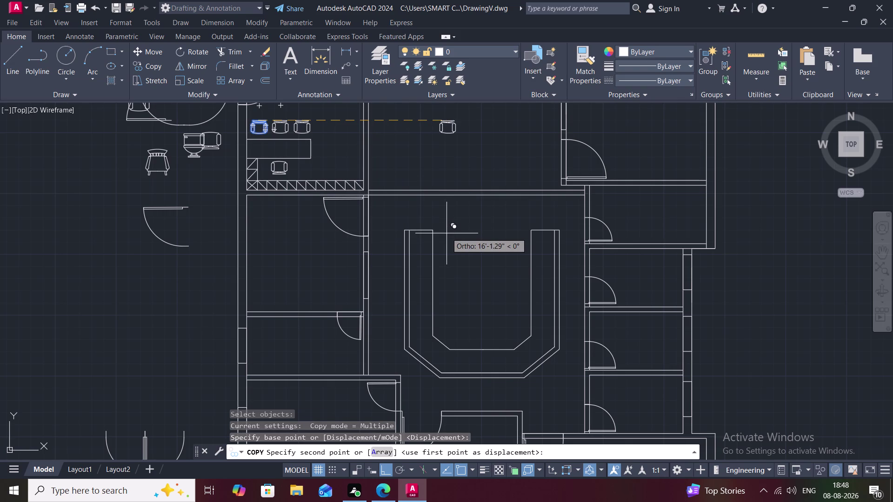
key(F8)
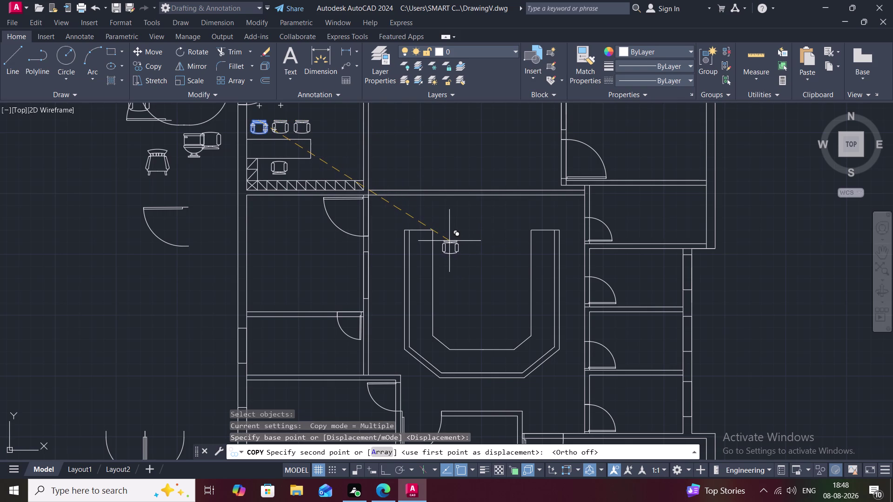
click(450, 241)
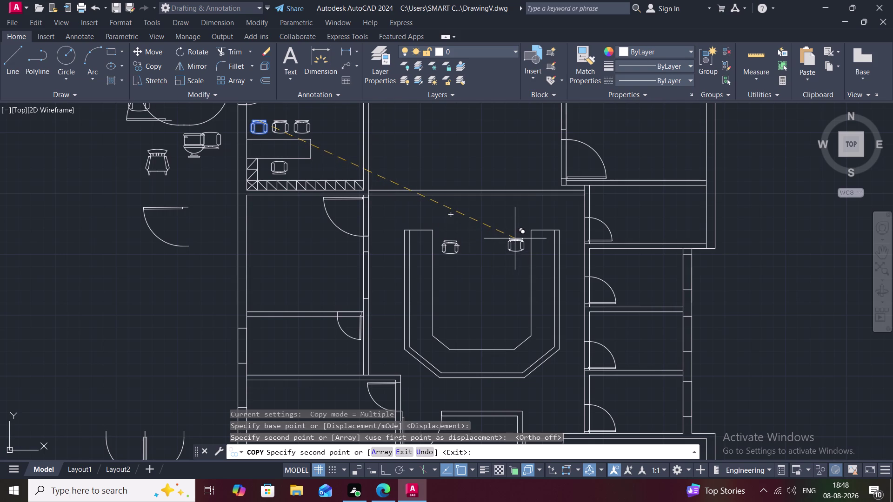
click(516, 242)
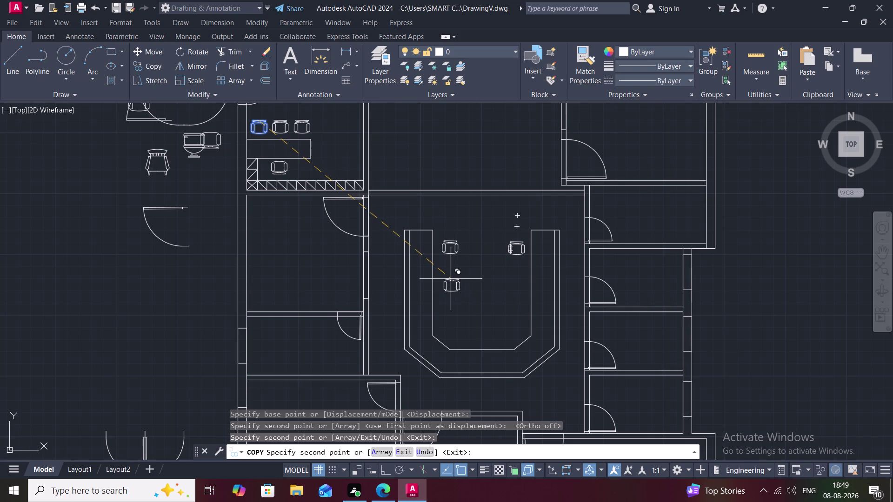
key(Escape)
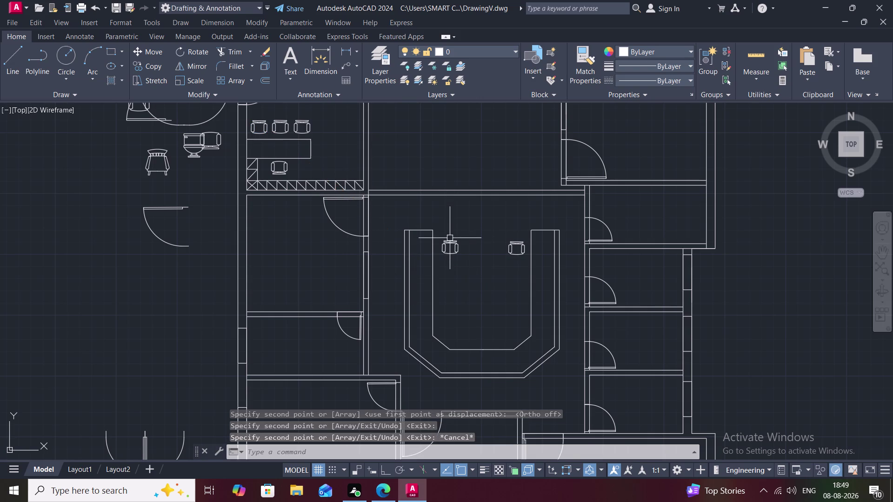
Select the left chair copy and begin rotating it about a pivot on the chair.
scroll(up, 3)
click(446, 245)
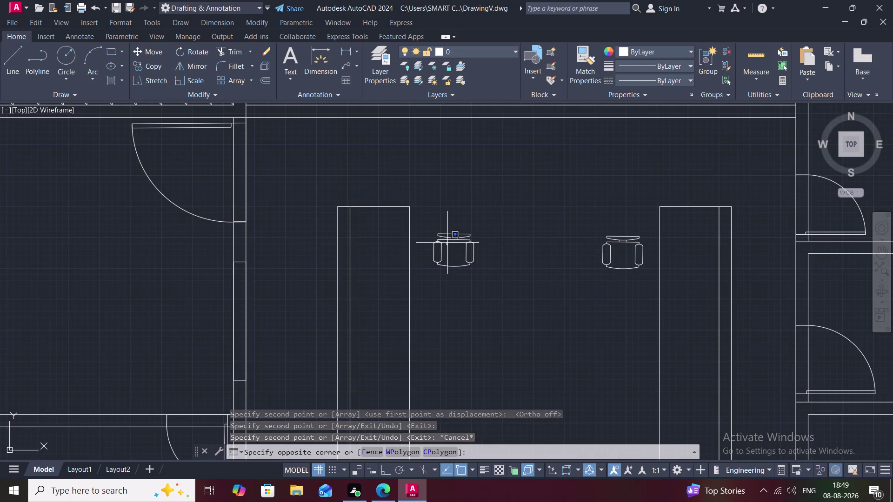
key(Escape)
click(454, 234)
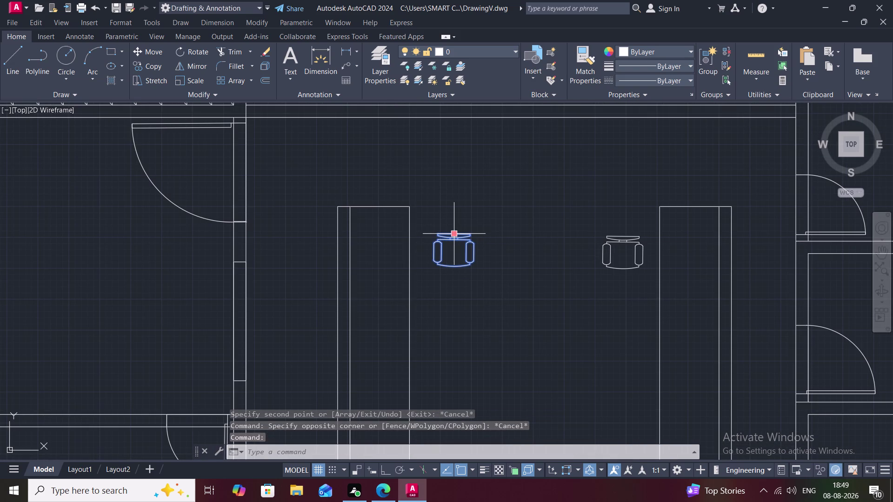
text(RO)
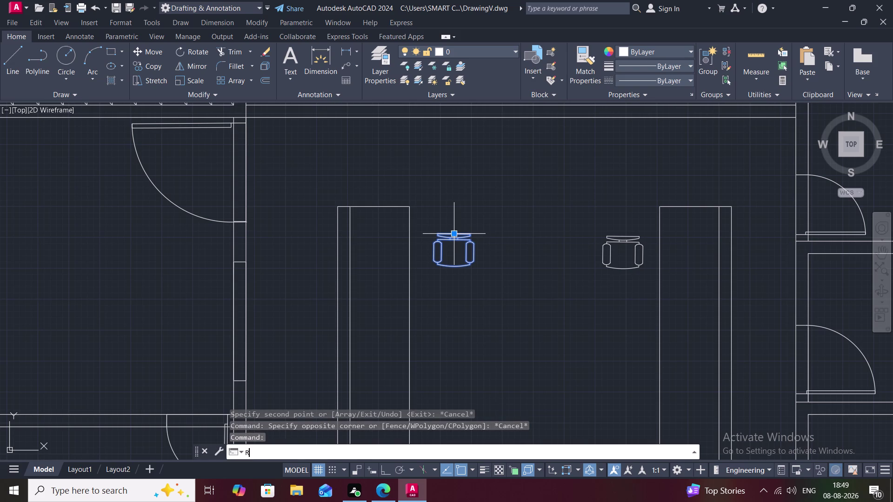
key(space)
click(453, 266)
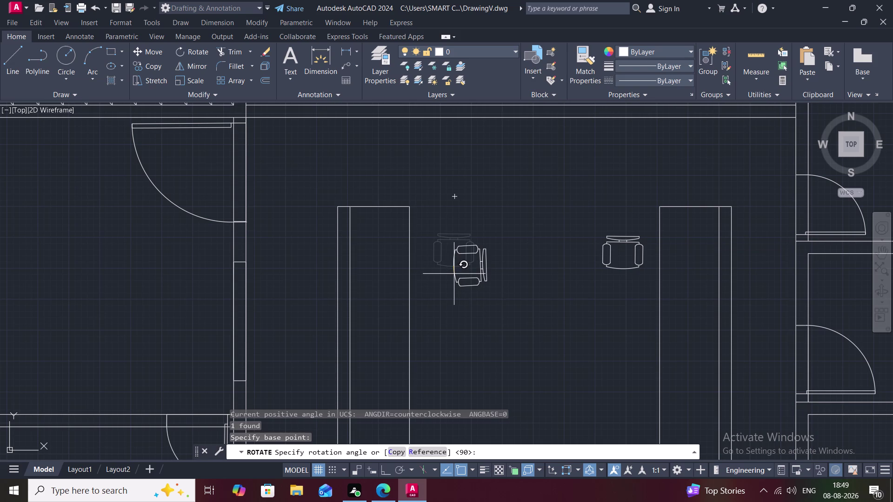
Turn the left chair 90 degrees and apply a first rotation to the right chair.
click(454, 274)
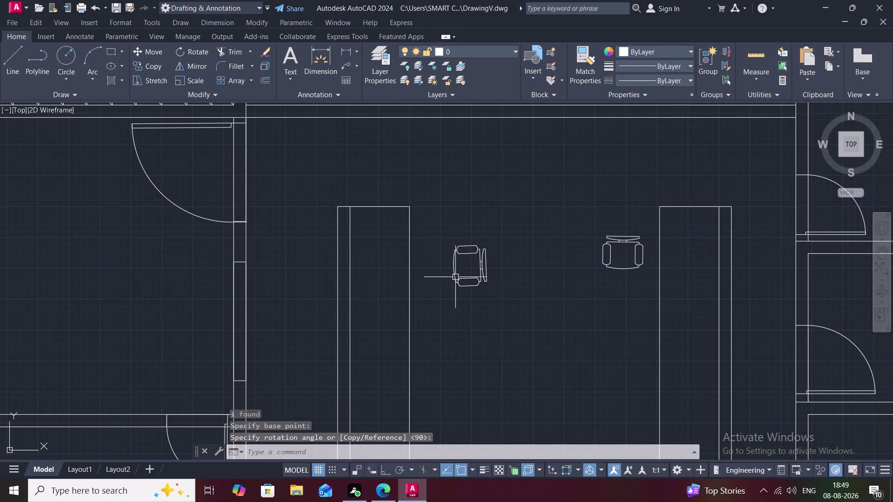
key(space)
click(624, 268)
right_click(624, 269)
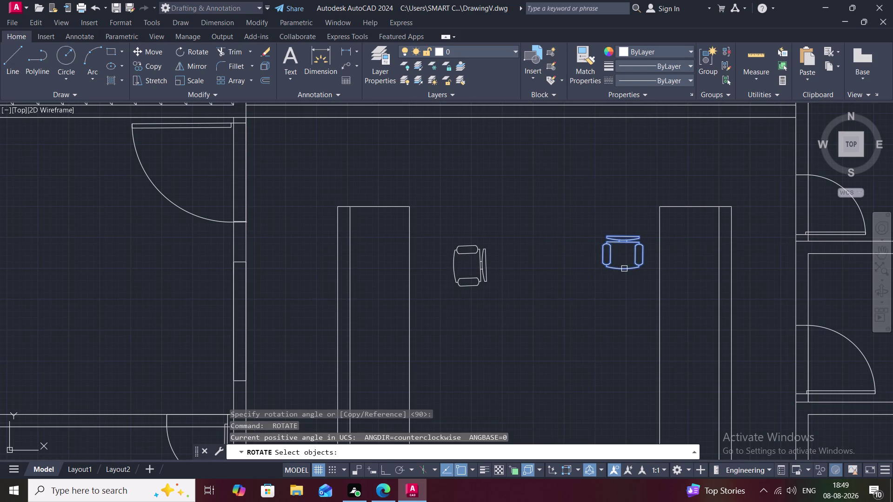
click(624, 269)
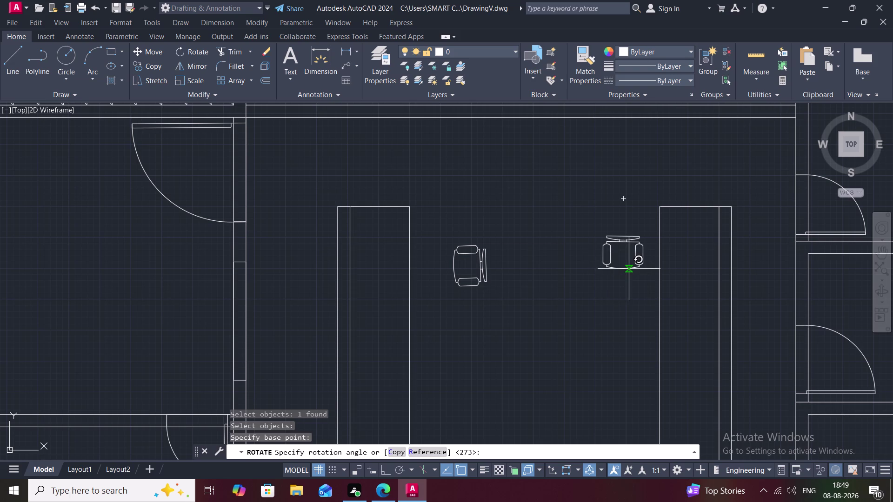
click(624, 267)
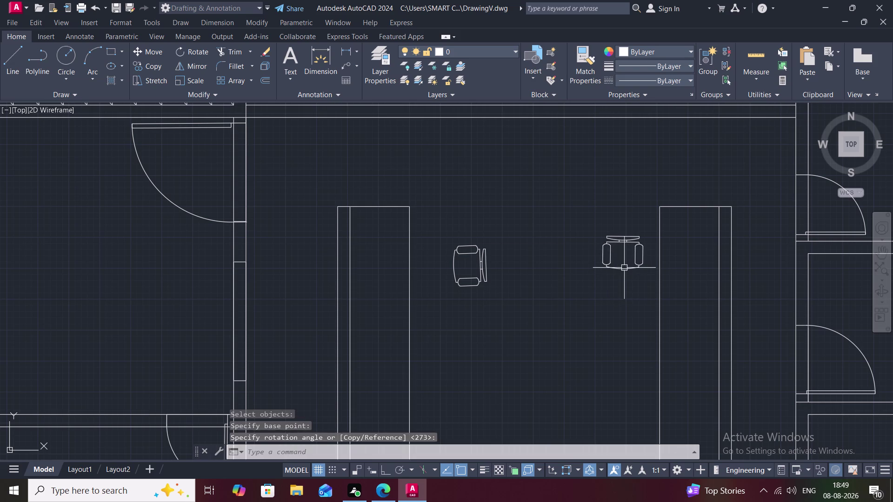
Rotate the right chair again so it sits sideways like the left chair.
key(space)
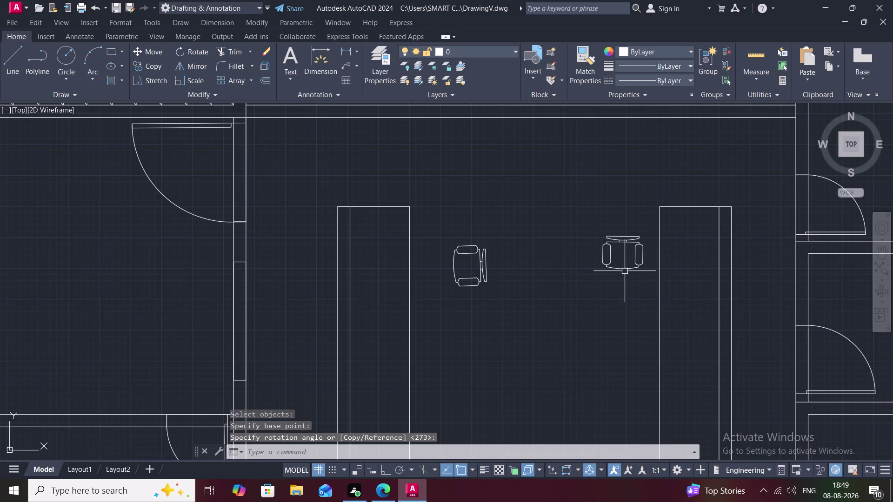
click(622, 270)
right_click(622, 270)
click(622, 270)
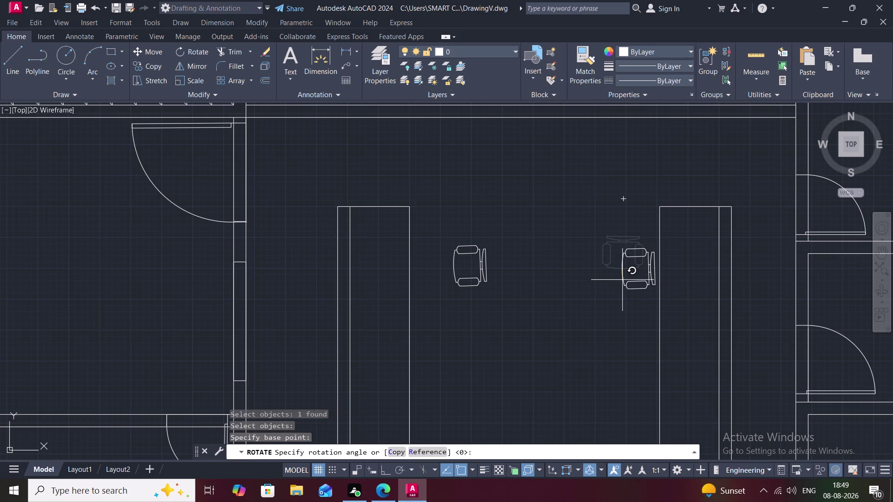
click(622, 279)
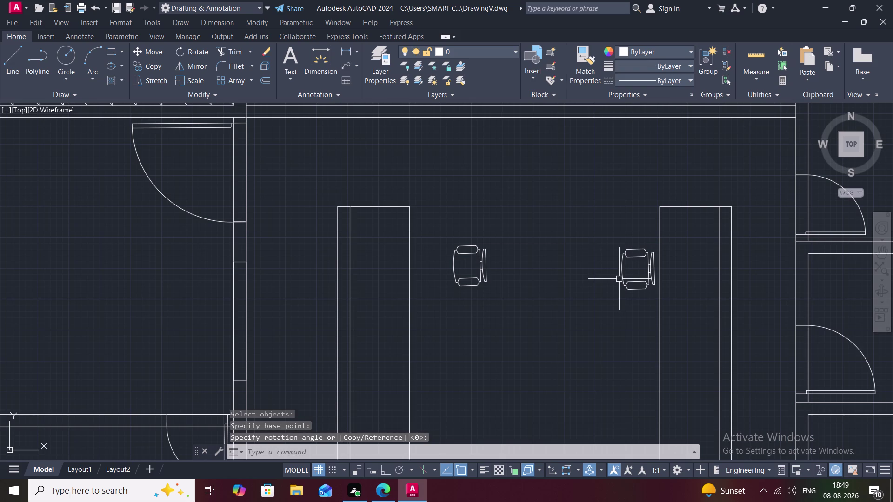
key(c)
key(o)
key(space)
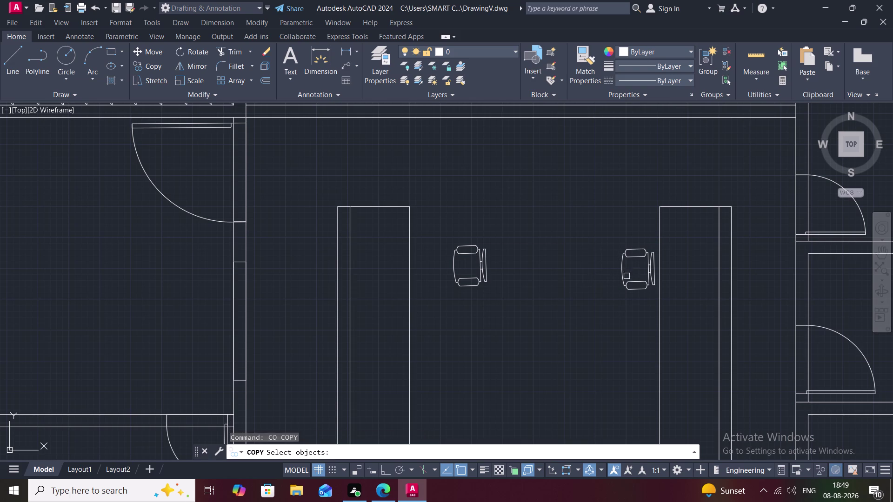
Copy the chair twice: one below the left chair and one at the top of the right arm.
click(621, 267)
right_click(621, 268)
click(621, 267)
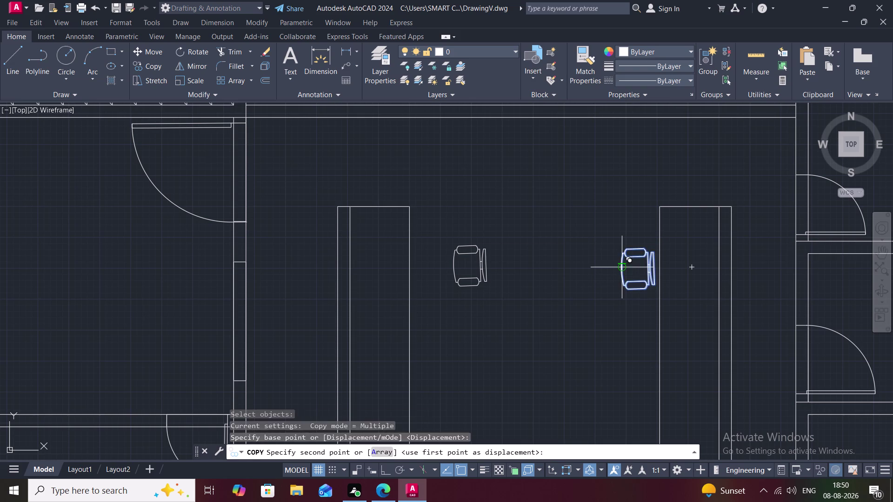
middle_drag(445, 347, 440, 257)
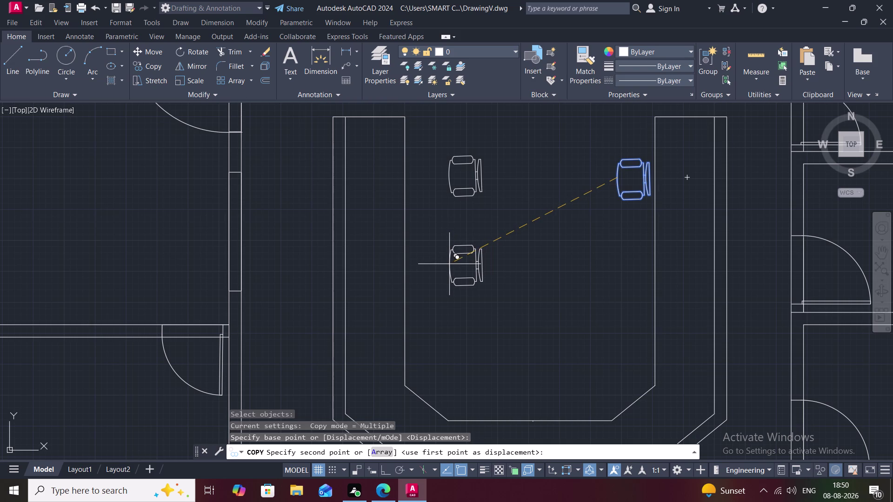
click(450, 264)
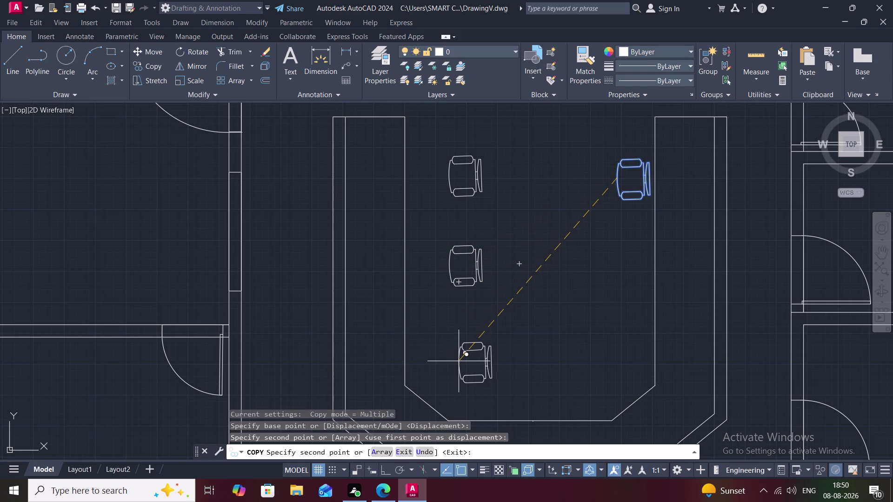
click(454, 360)
key(Escape)
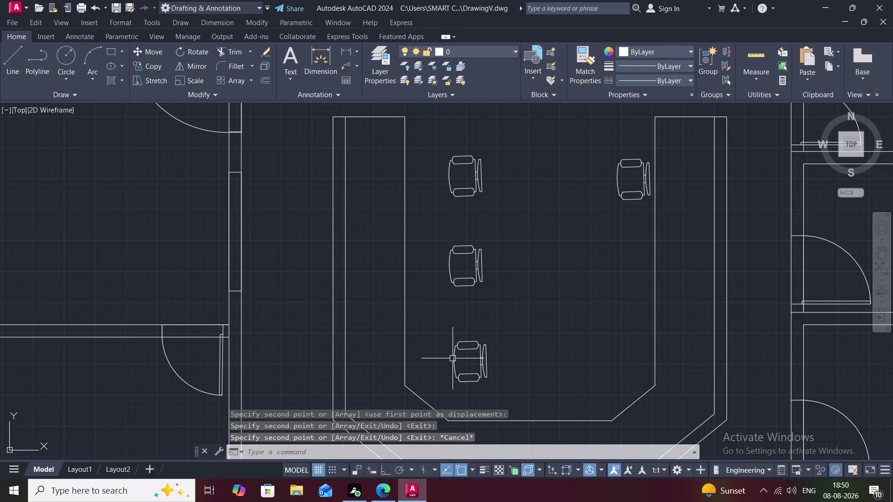
text(RO)
key(space)
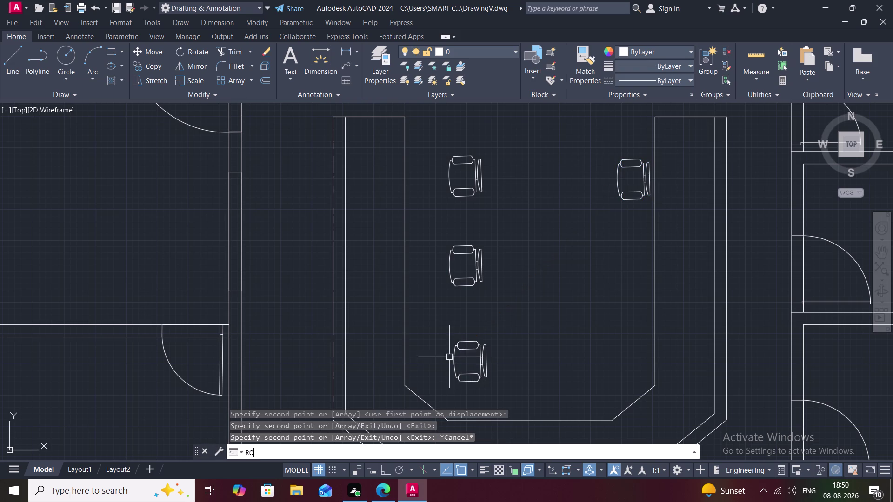
Rotate the lowest left chair diagonally toward the counter's angled corner.
click(454, 353)
right_click(454, 353)
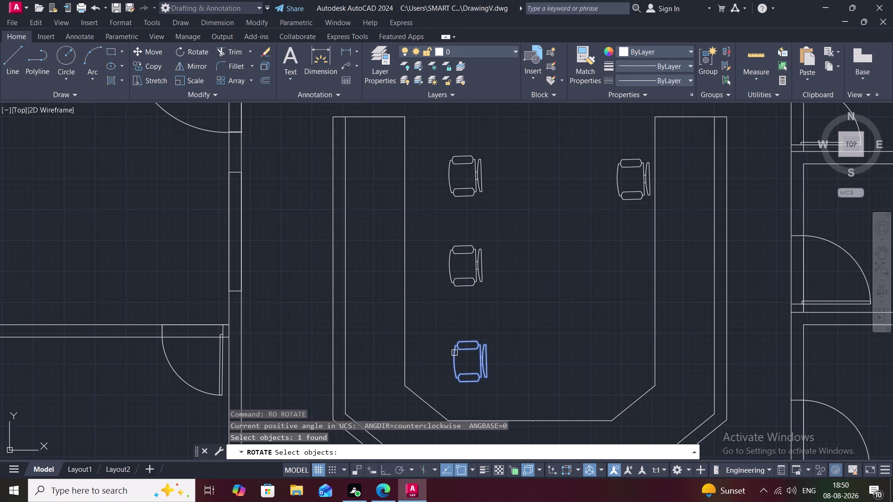
click(455, 353)
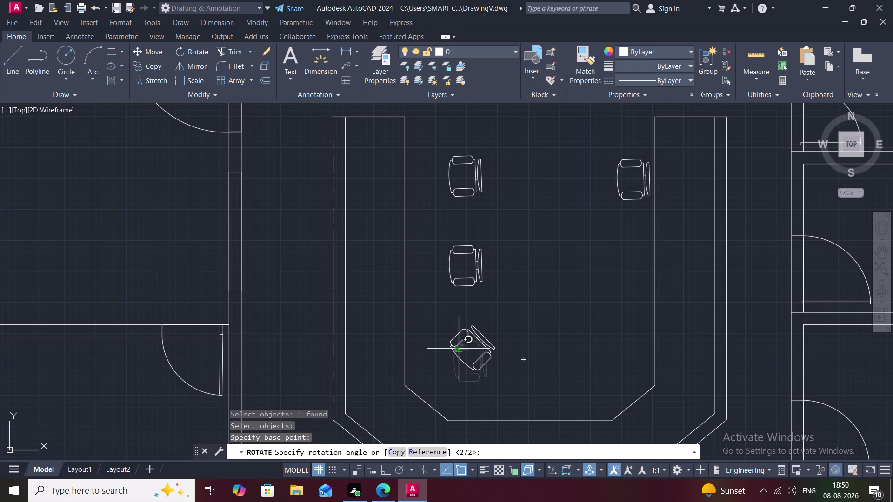
click(459, 348)
key(Escape)
Copy the diagonal chair once with CO, then delete the stray overlapping chair copy.
text(C)
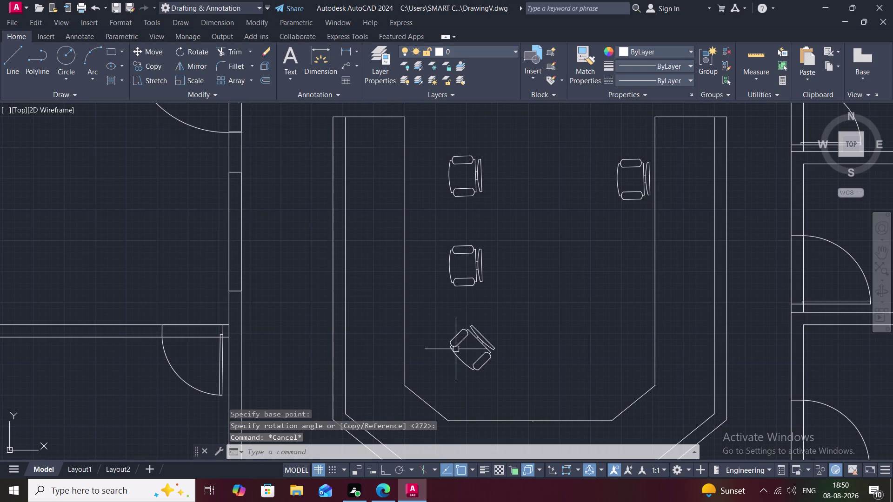
text(O)
key(space)
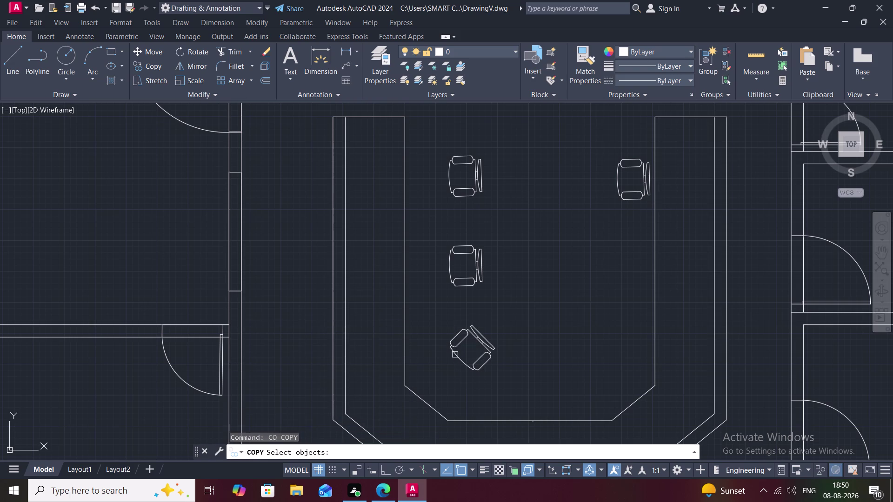
click(460, 359)
right_click(469, 364)
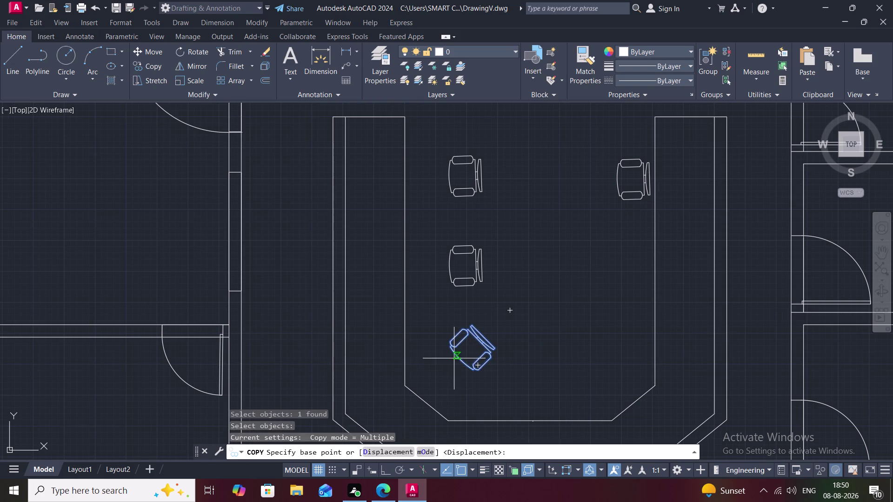
click(457, 360)
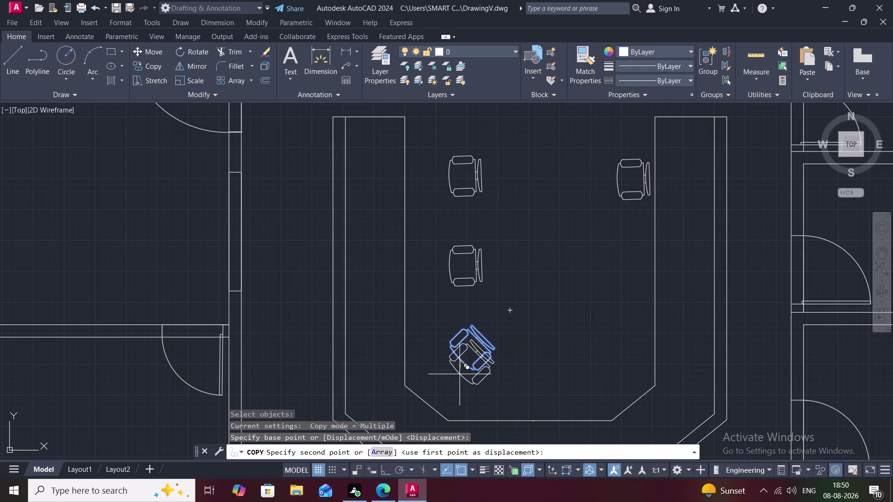
click(459, 375)
key(Escape)
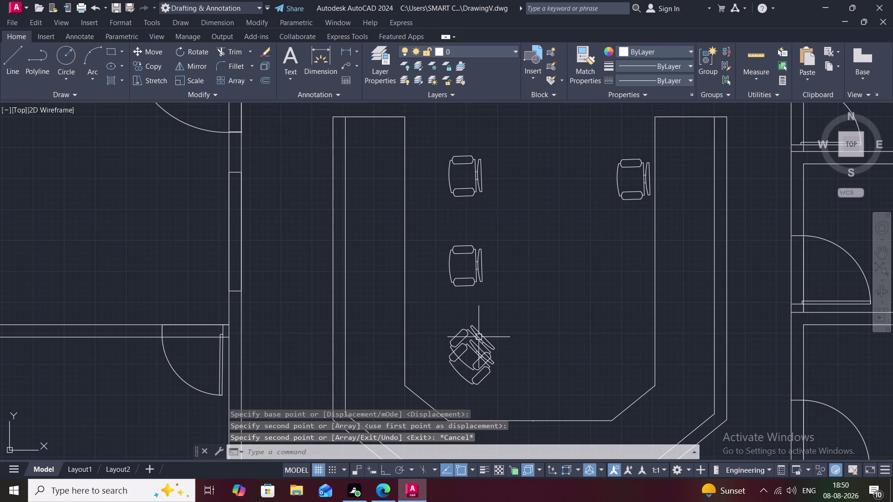
click(479, 337)
key(Delete)
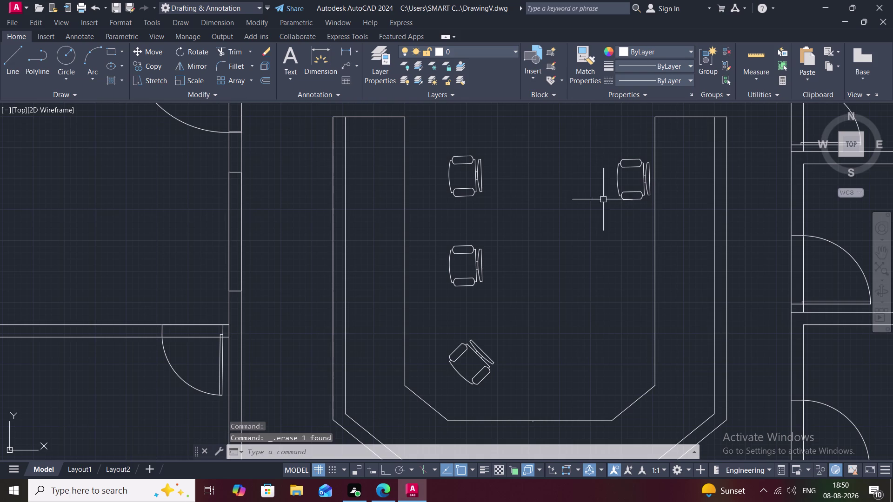
Rotate the top-right chair a first time about a pivot on the chair.
key(r)
key(o)
key(space)
click(614, 184)
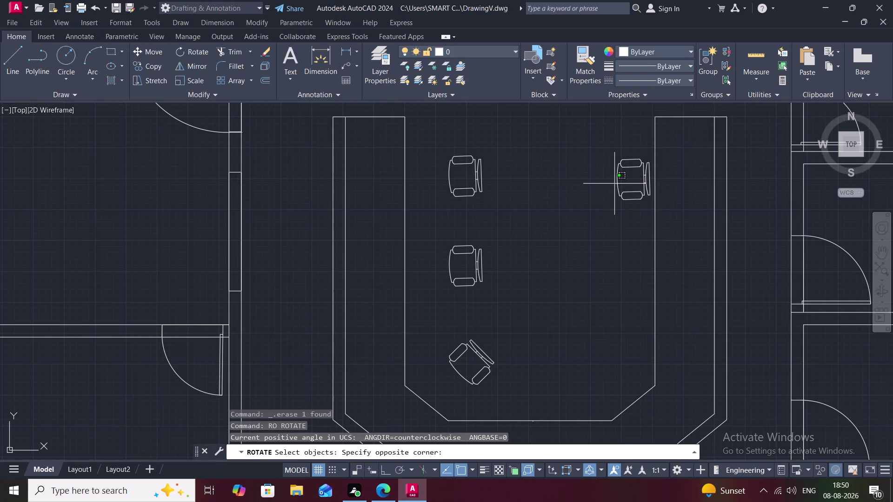
key(Escape)
click(616, 182)
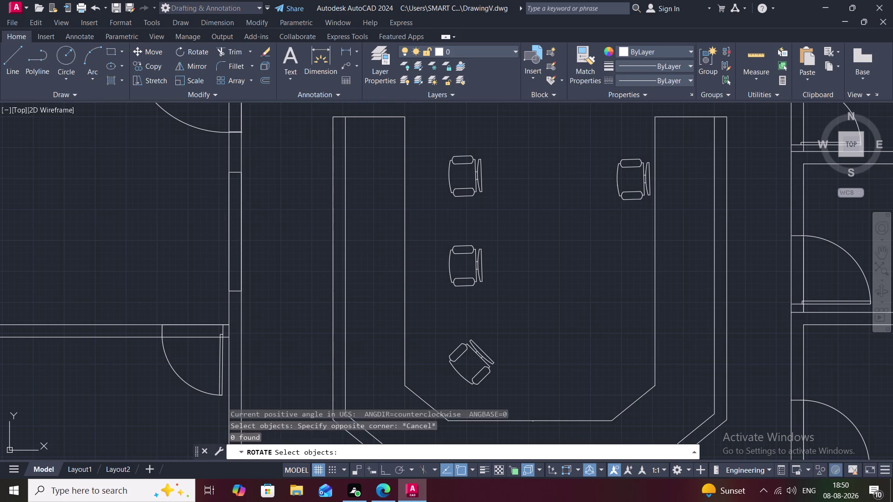
click(616, 182)
right_click(616, 181)
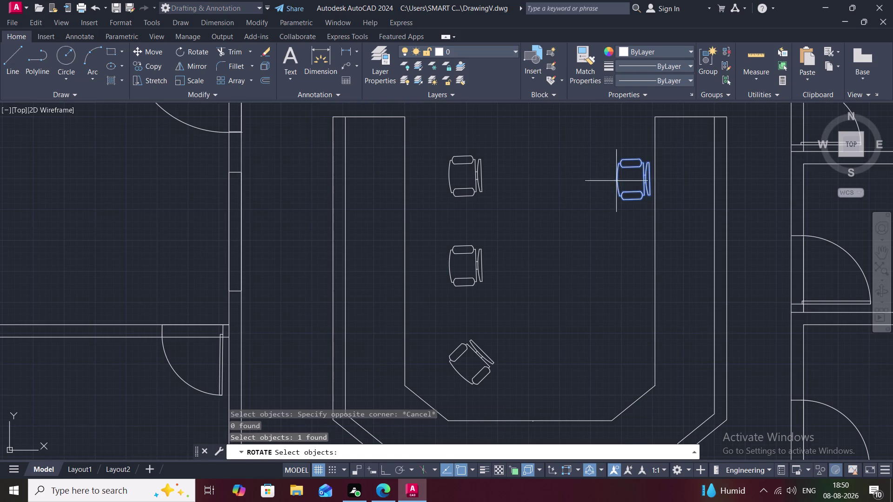
click(617, 181)
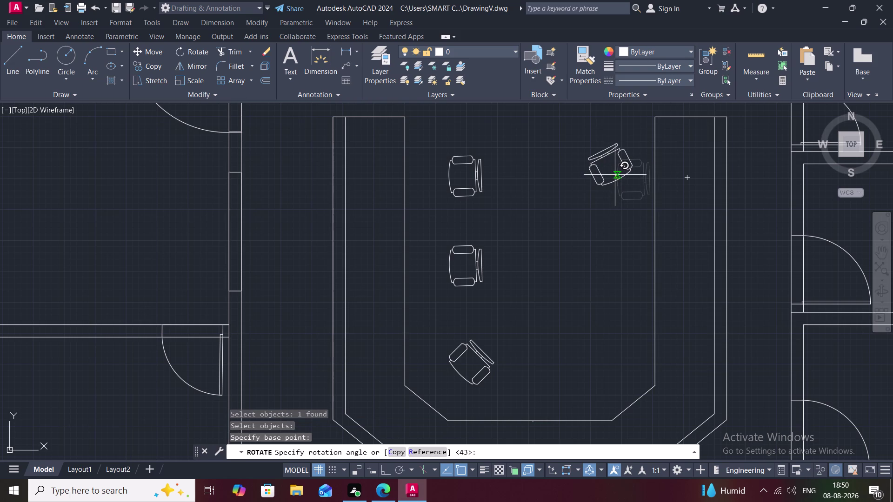
click(615, 174)
Rotate the top-right chair again so it mirrors the left-side chairs.
key(space)
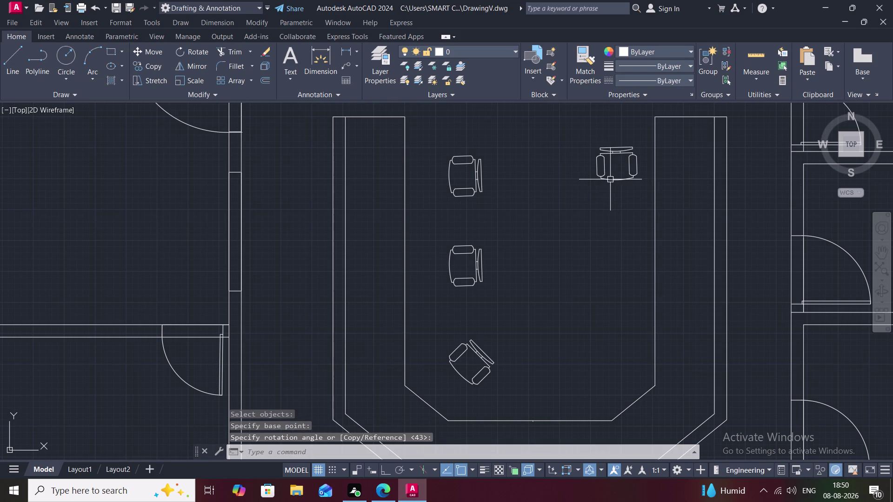
click(610, 180)
right_click(611, 179)
click(610, 179)
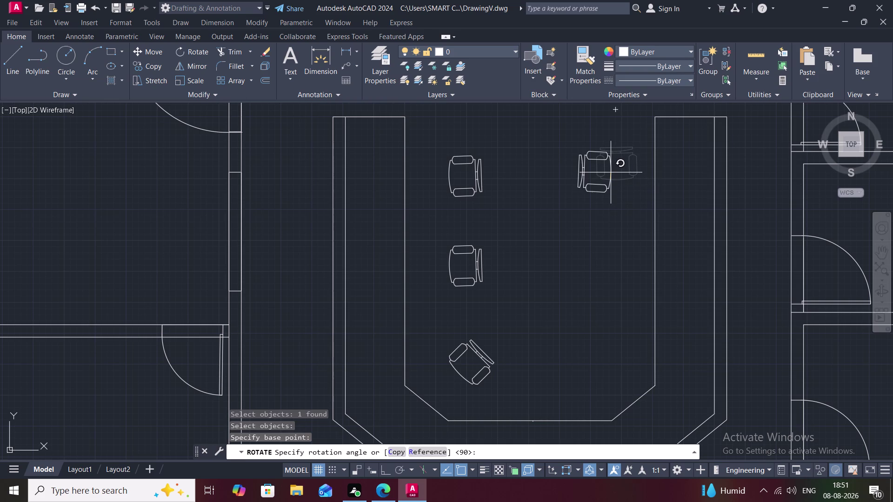
click(611, 173)
key(Escape)
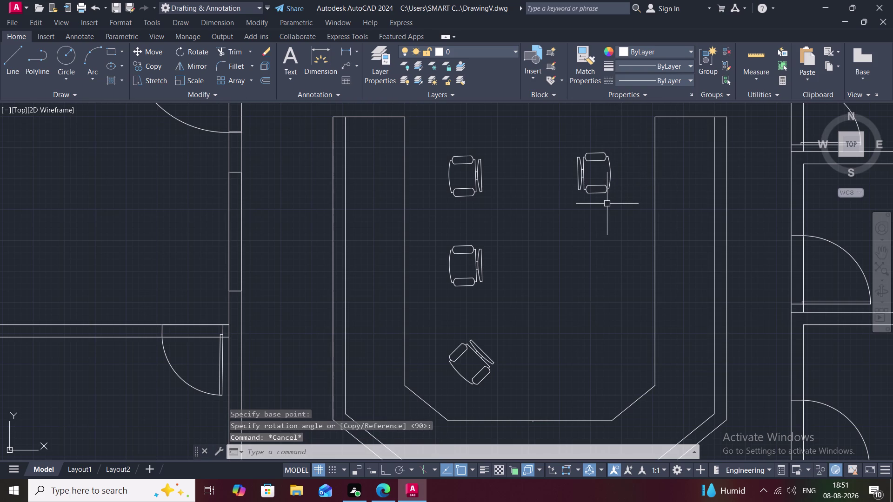
key(c)
text(O)
key(space)
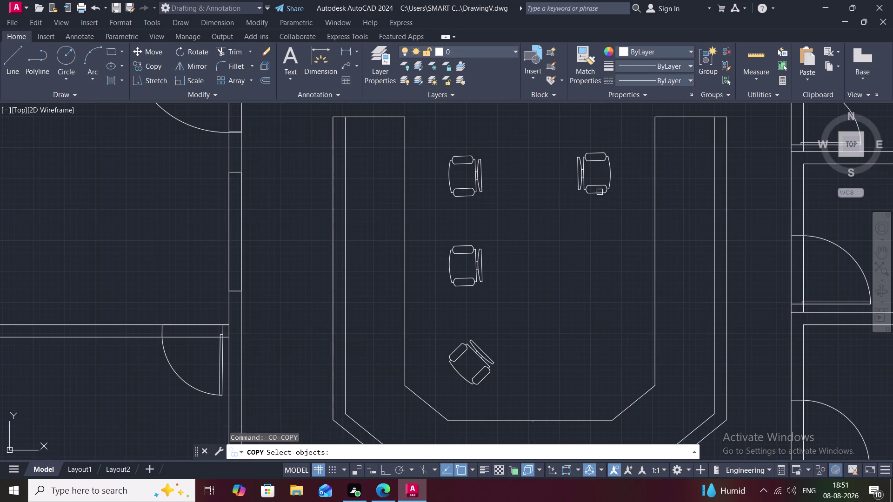
Copy the top-right chair to the middle, beside the top, and bottom of the right arm.
click(583, 176)
right_click(583, 176)
click(583, 176)
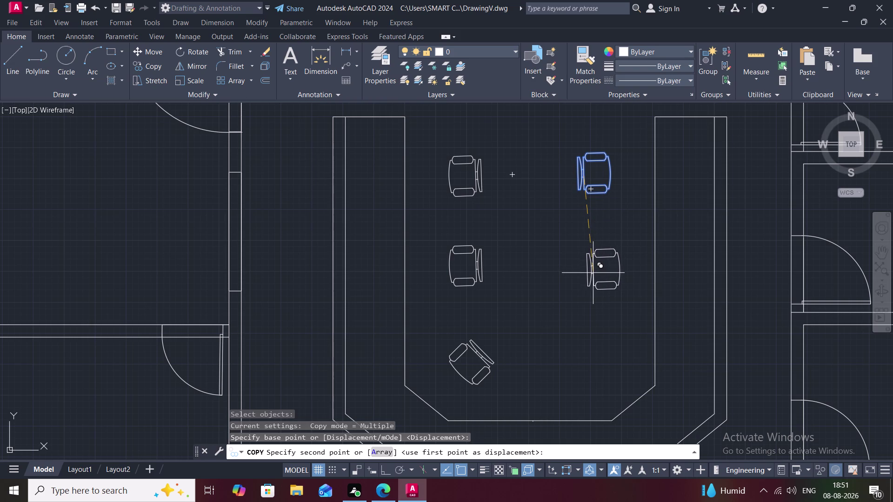
click(593, 273)
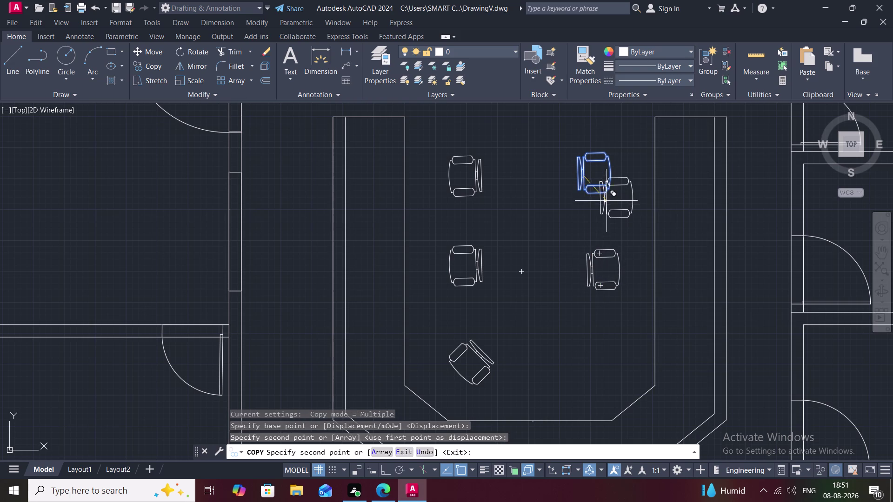
click(594, 178)
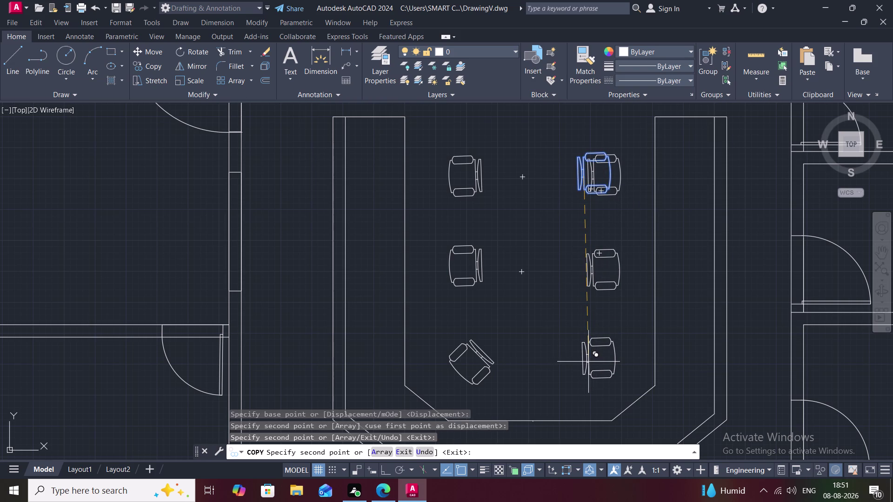
click(589, 365)
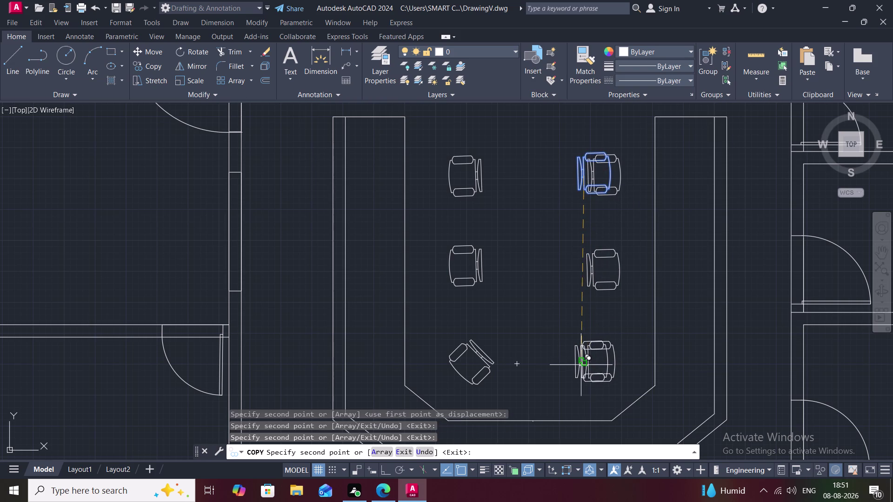
key(Escape)
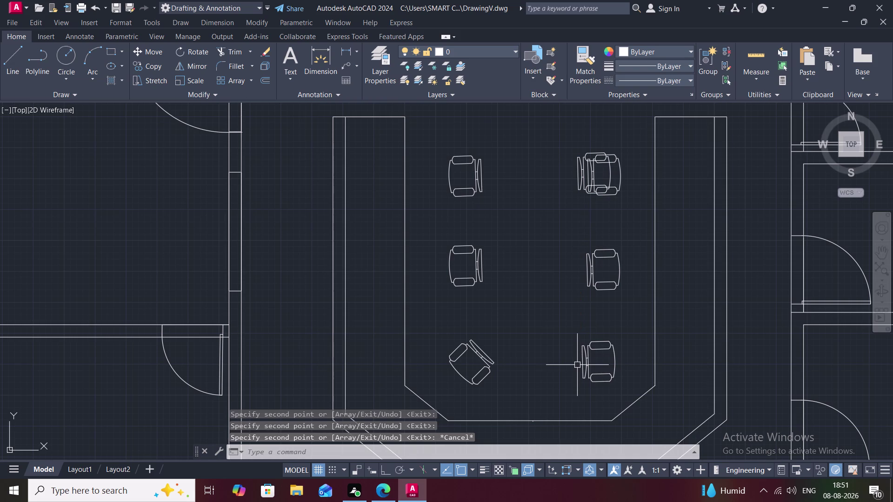
Start rotating the bottom-right chair, selecting it and setting its pivot point.
text(RO)
key(space)
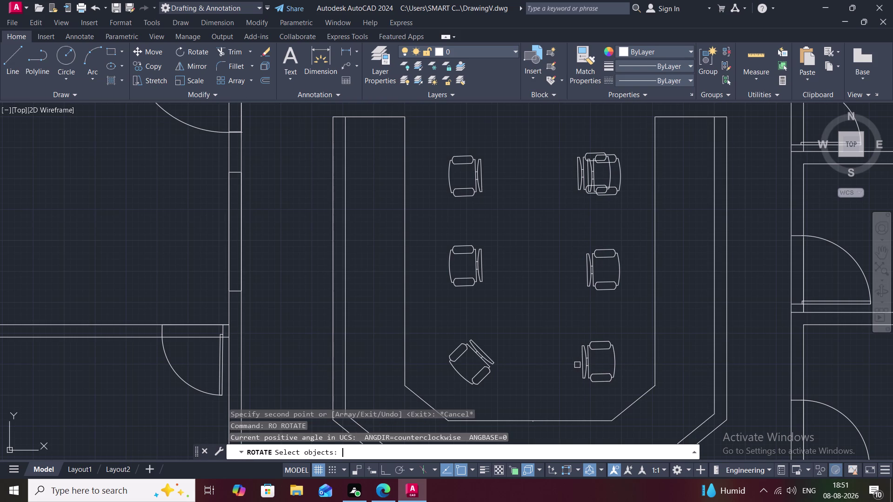
click(616, 363)
right_click(617, 359)
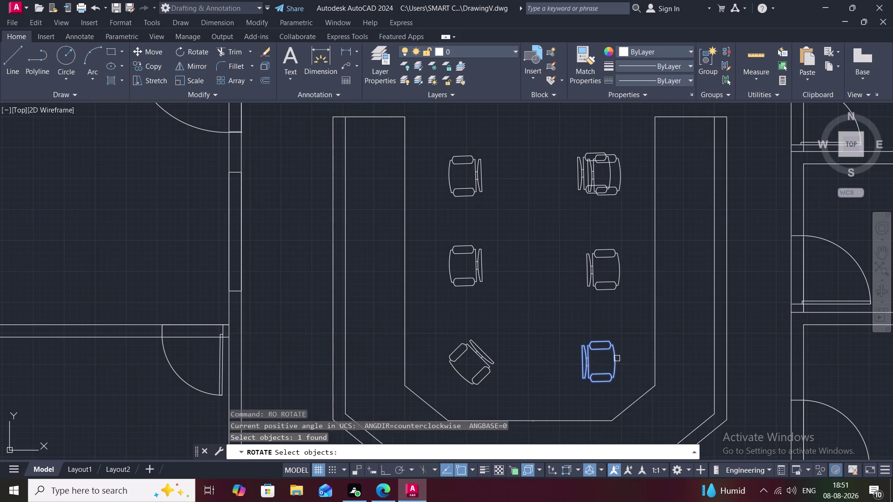
click(616, 359)
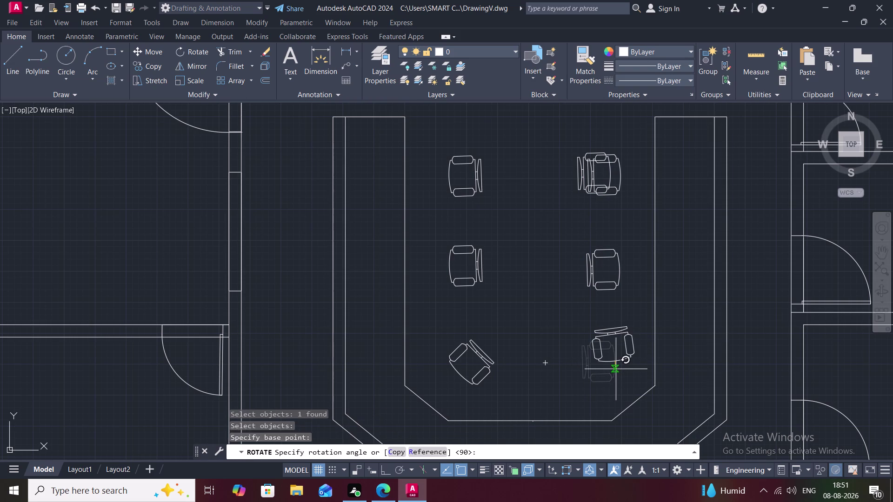